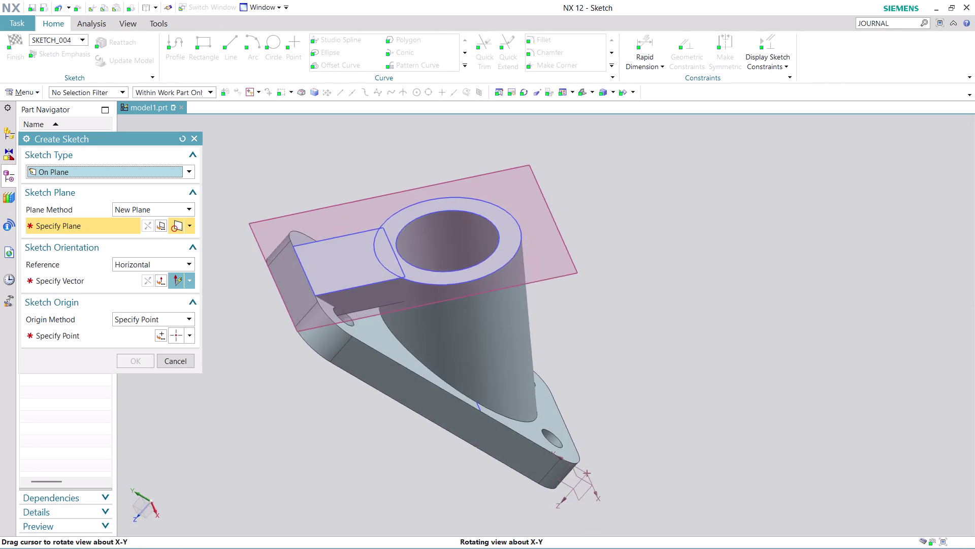
Orbit to inspect the new block beside the boss, then cancel the repeated Extrude.
middle_drag(344, 384, 377, 448)
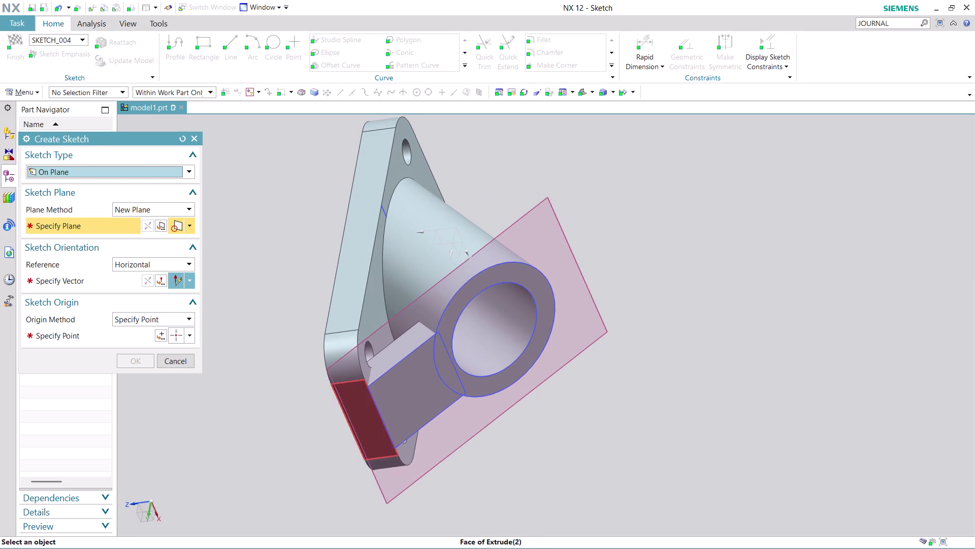
click(180, 364)
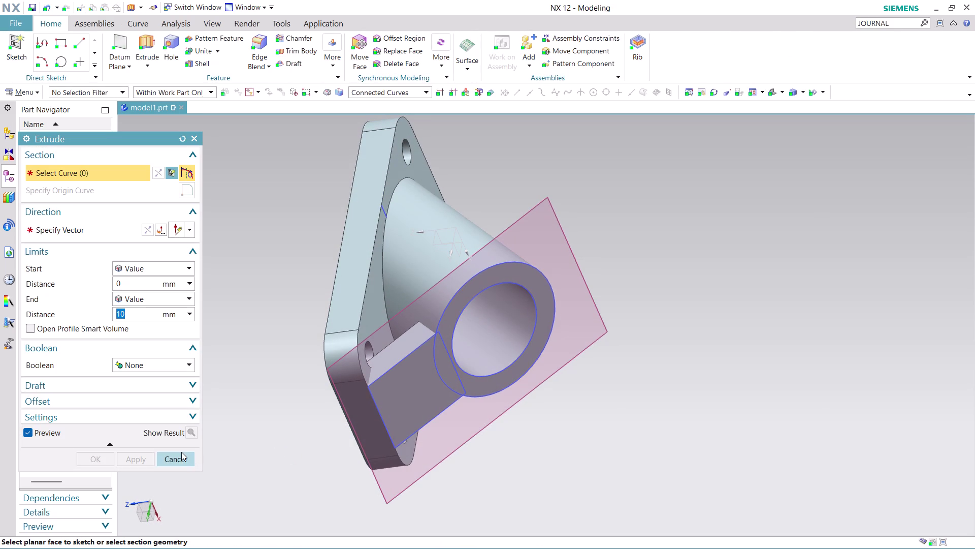
click(177, 456)
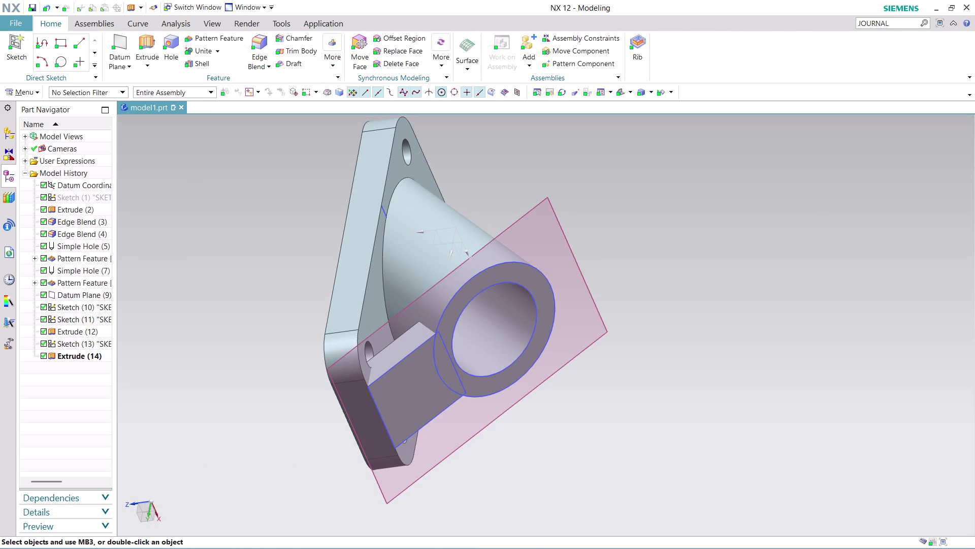
Hide Datum Plane (9), Sketch (13) and Sketch (11) in the Part Navigator.
right_click(587, 289)
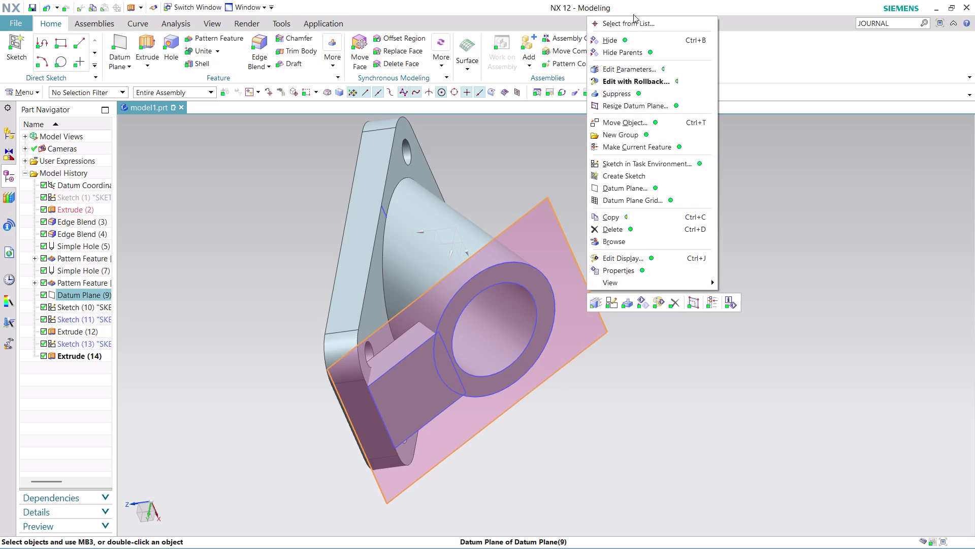
click(645, 43)
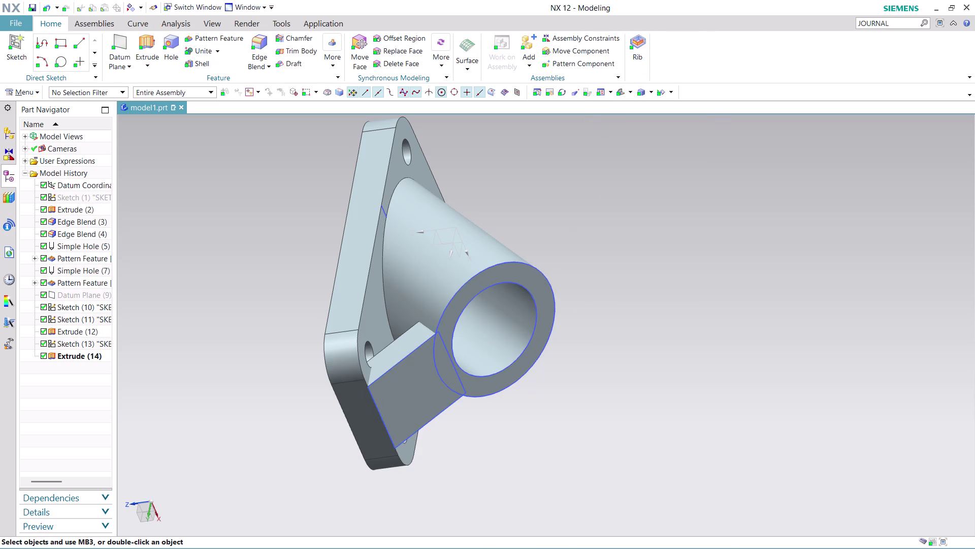
right_click(420, 431)
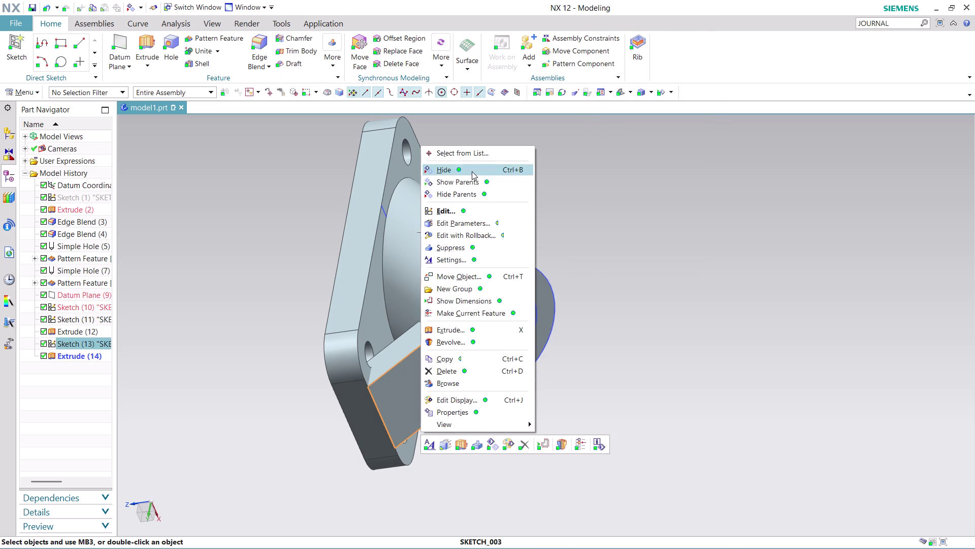
click(472, 171)
right_click(454, 300)
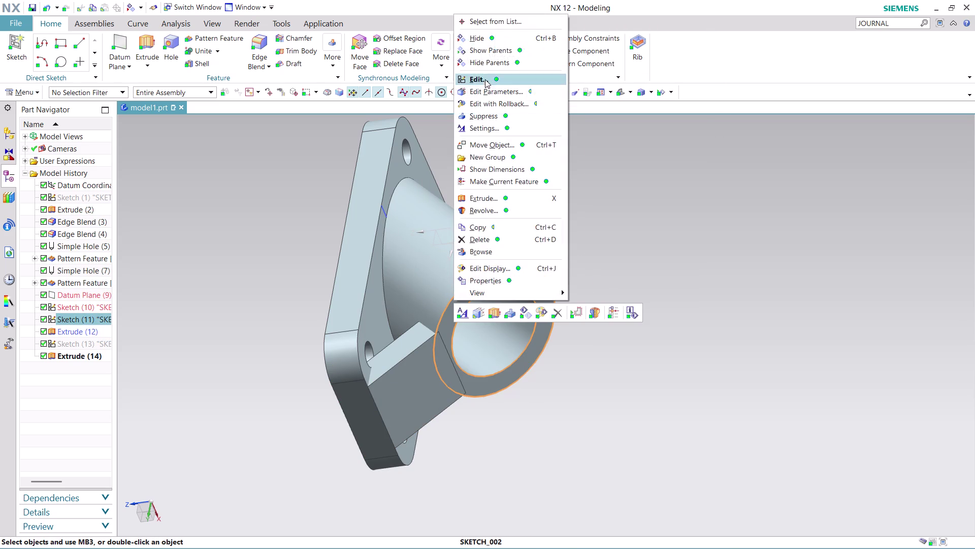
click(495, 38)
Orbit around the bracket to view the flange, boss and web from above.
middle_drag(510, 474, 551, 473)
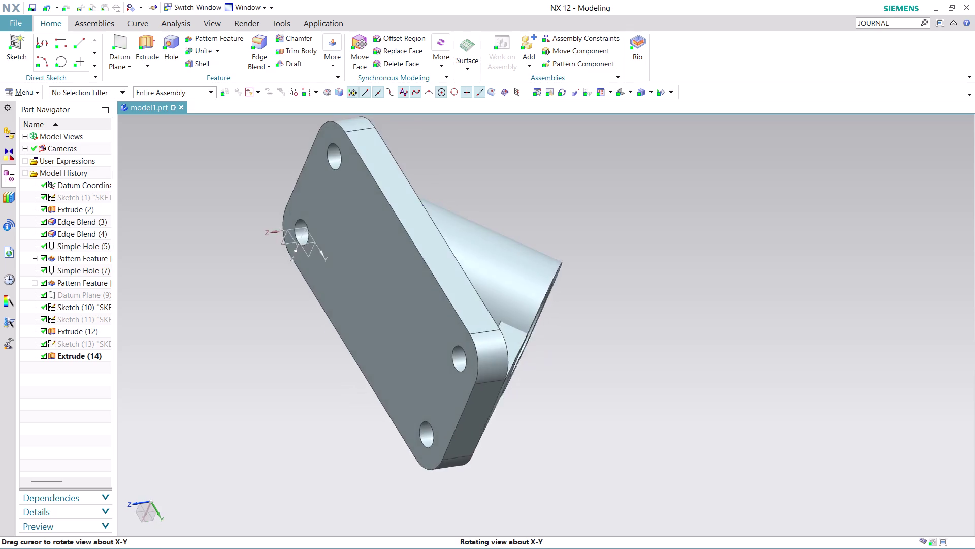
middle_drag(550, 474, 517, 504)
middle_drag(518, 504, 499, 489)
middle_drag(486, 481, 394, 448)
scroll(up, 3)
middle_drag(419, 443, 449, 501)
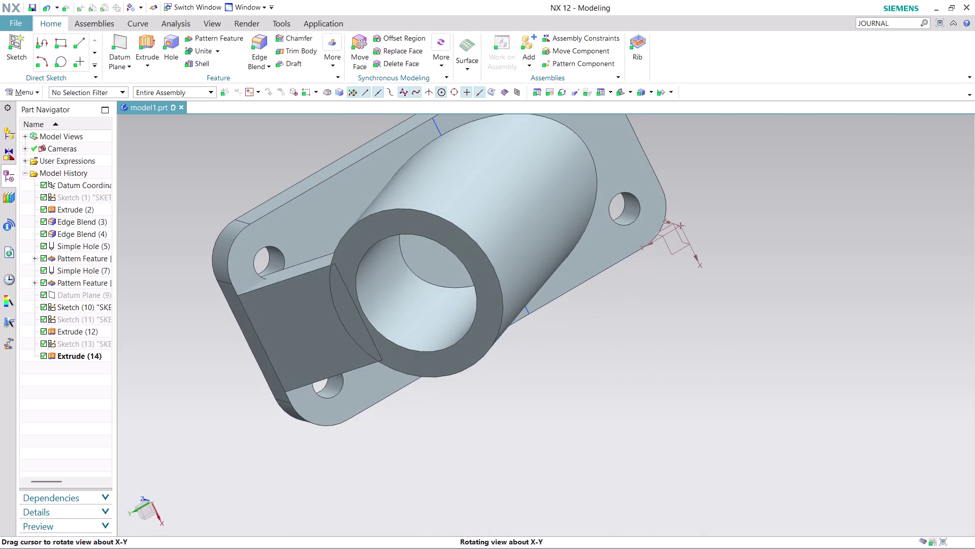
middle_drag(449, 501, 445, 482)
middle_click(444, 482)
middle_click(444, 482)
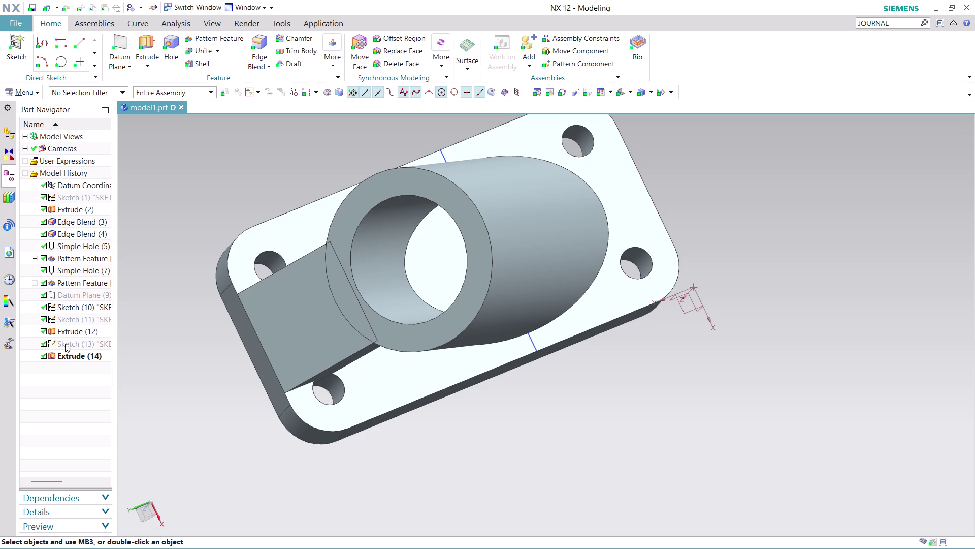
right_click(65, 356)
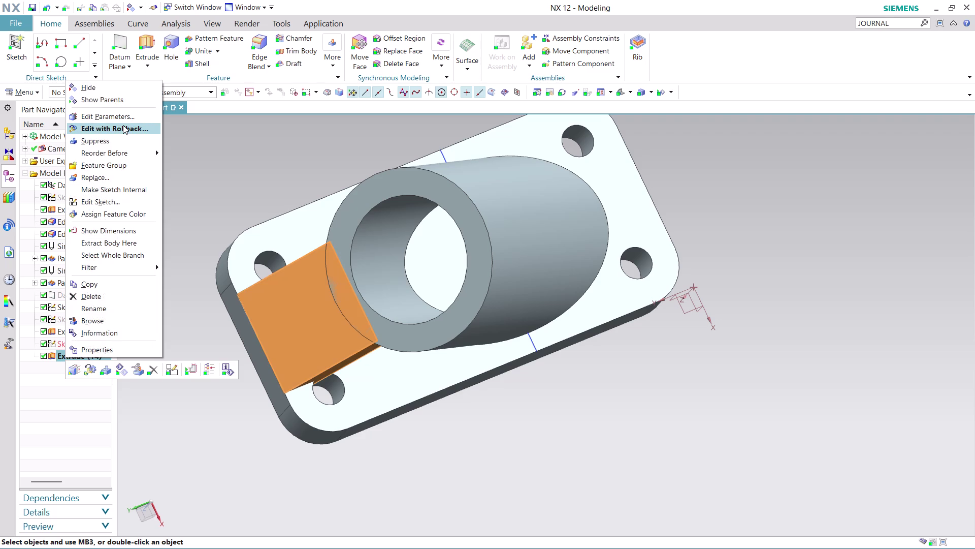
Roll back Extrude (14) without changes and open Sketch (13) for editing.
click(123, 125)
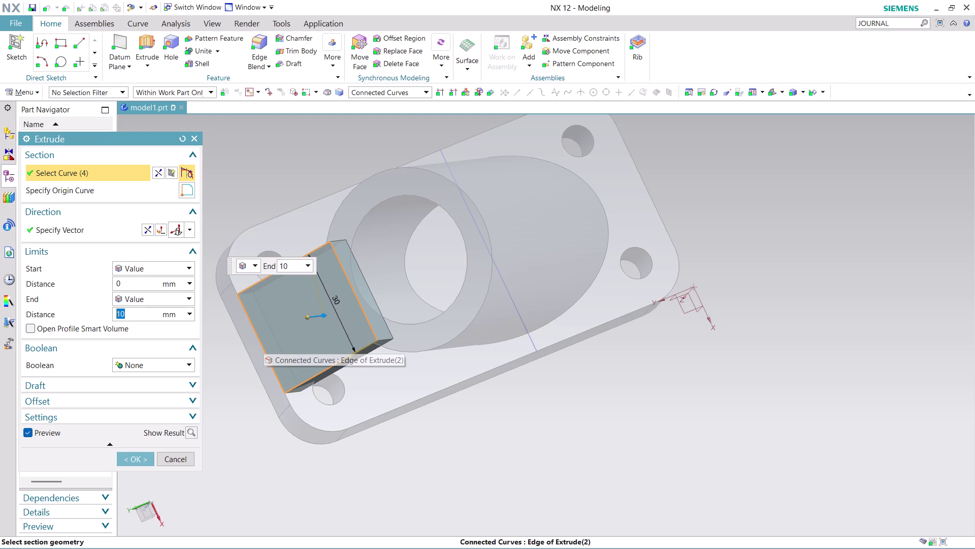
click(182, 457)
right_click(81, 349)
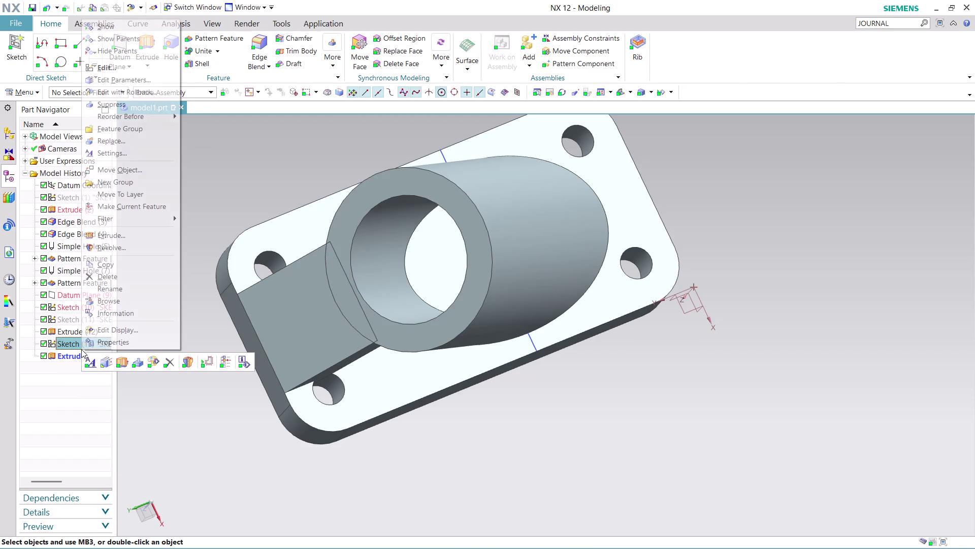
click(170, 423)
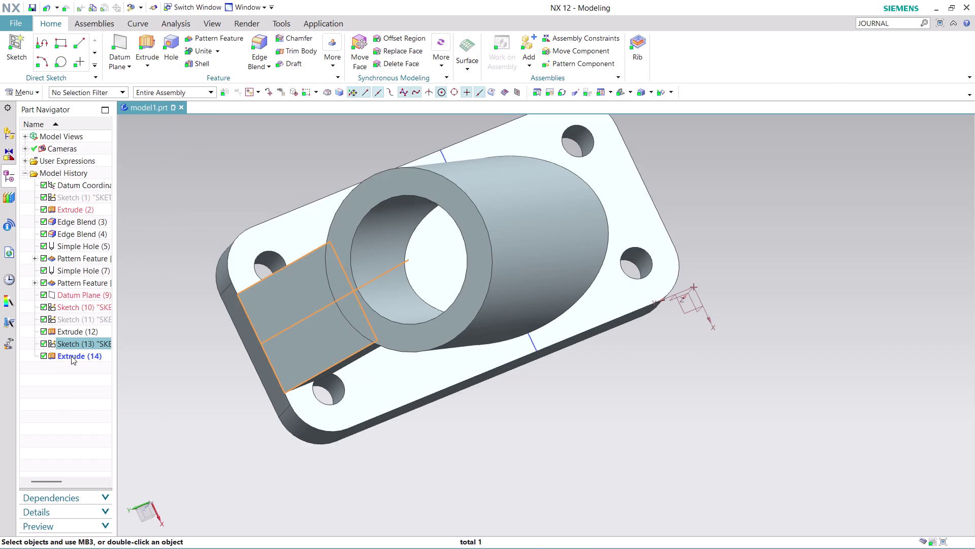
click(138, 380)
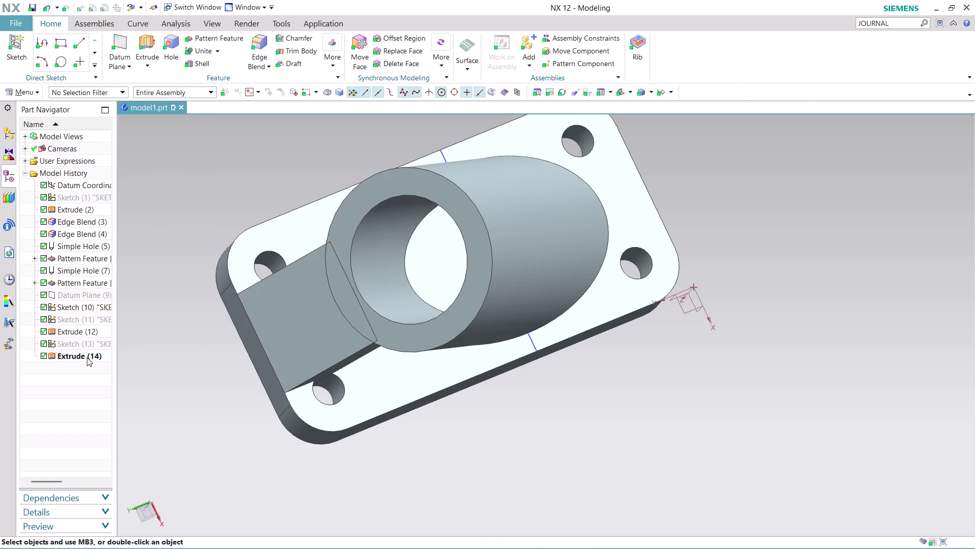
click(84, 346)
right_click(85, 346)
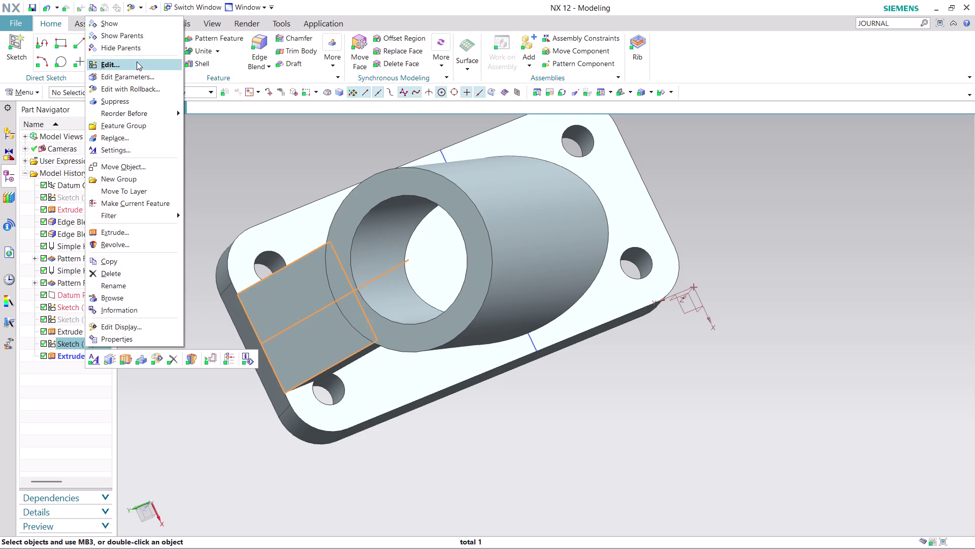
click(137, 60)
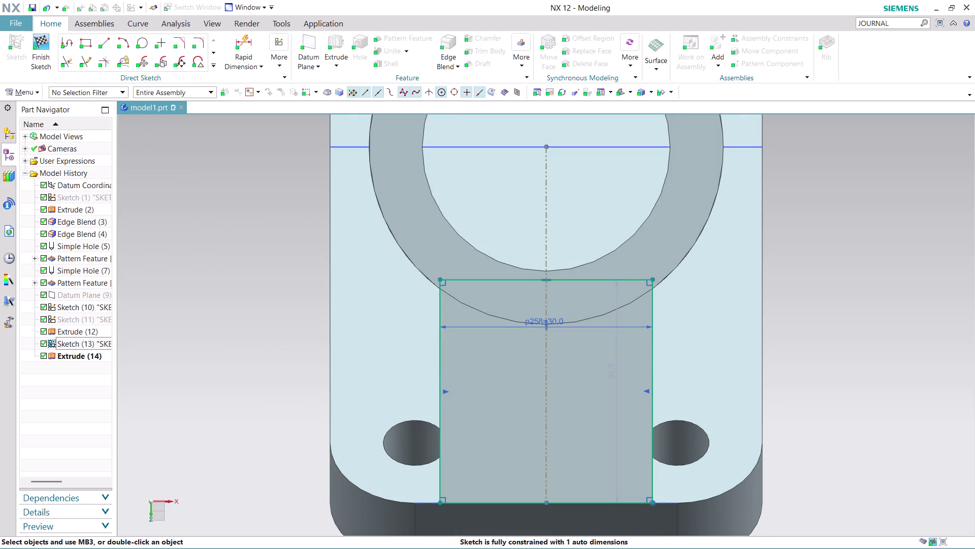
Change the web width dimension to 28 mm and orbit to inspect the narrower web.
middle_click(810, 387)
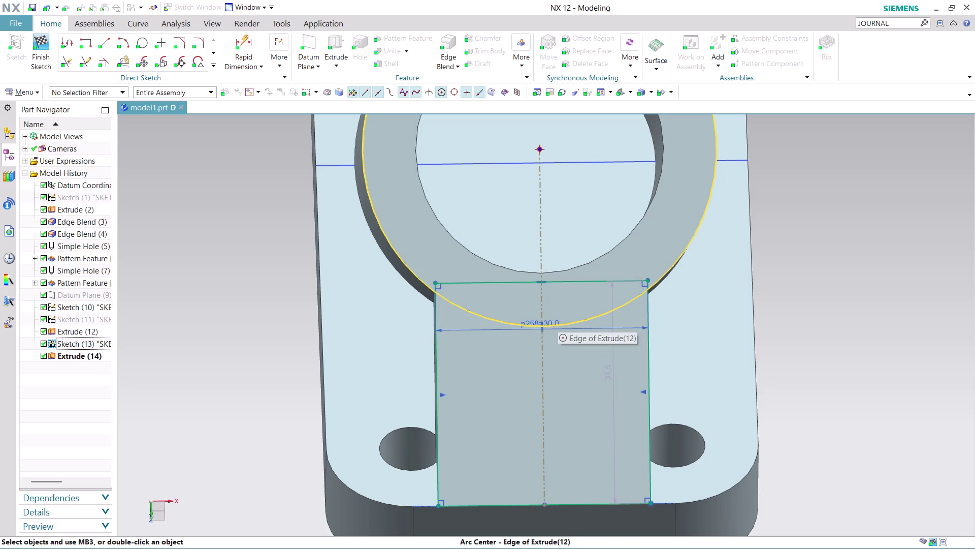
double_click(471, 331)
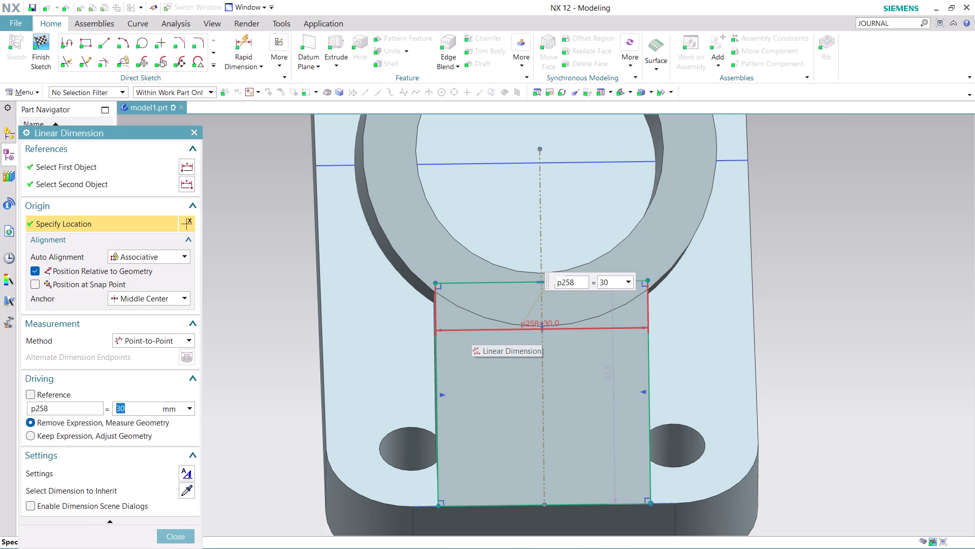
text(28)
key(Return)
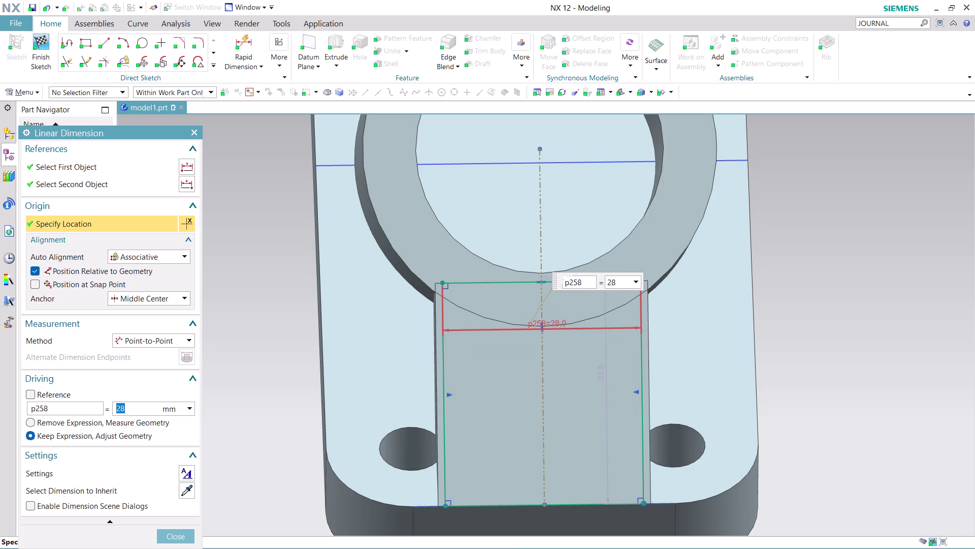
middle_drag(861, 445, 812, 473)
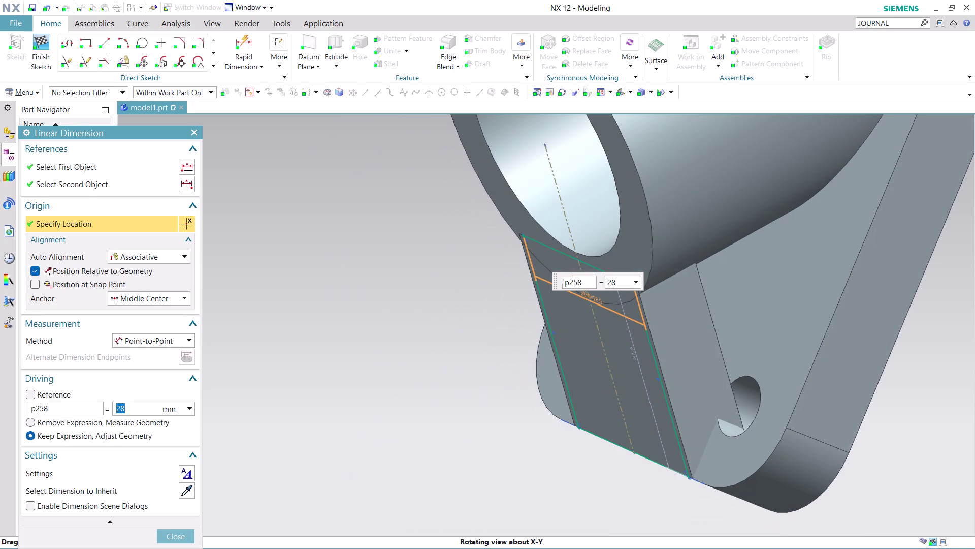
middle_drag(813, 473, 826, 467)
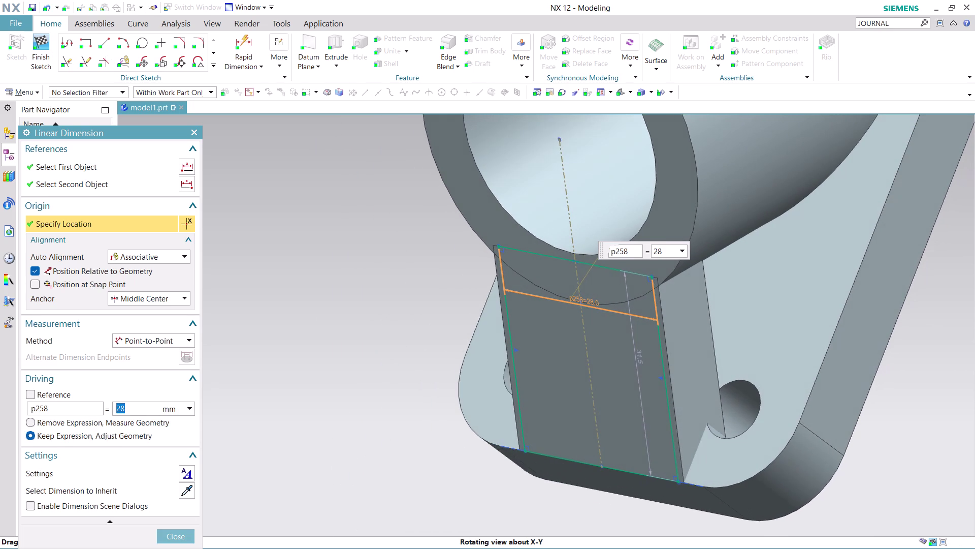
middle_drag(826, 467, 872, 453)
middle_click(872, 453)
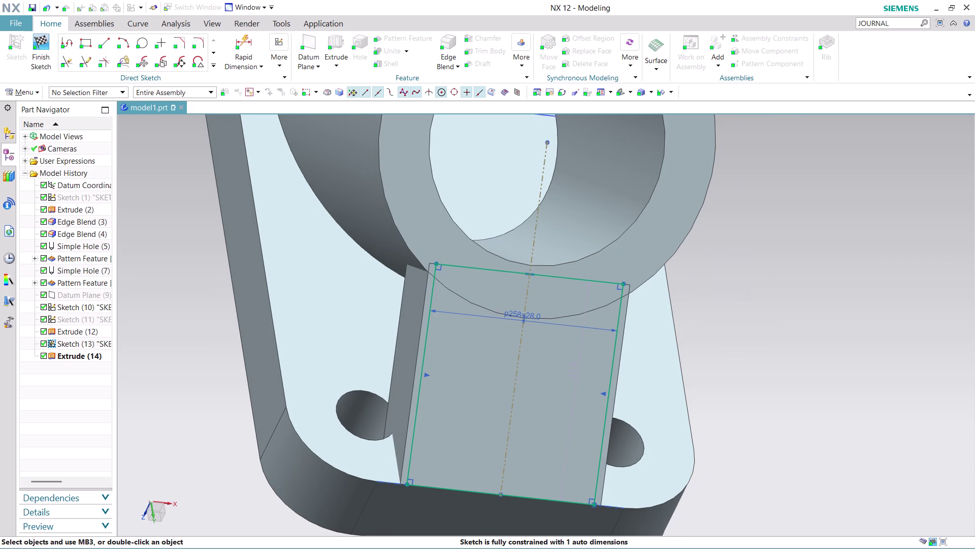
Restore the web width to 30 mm and finish the sketch.
double_click(508, 319)
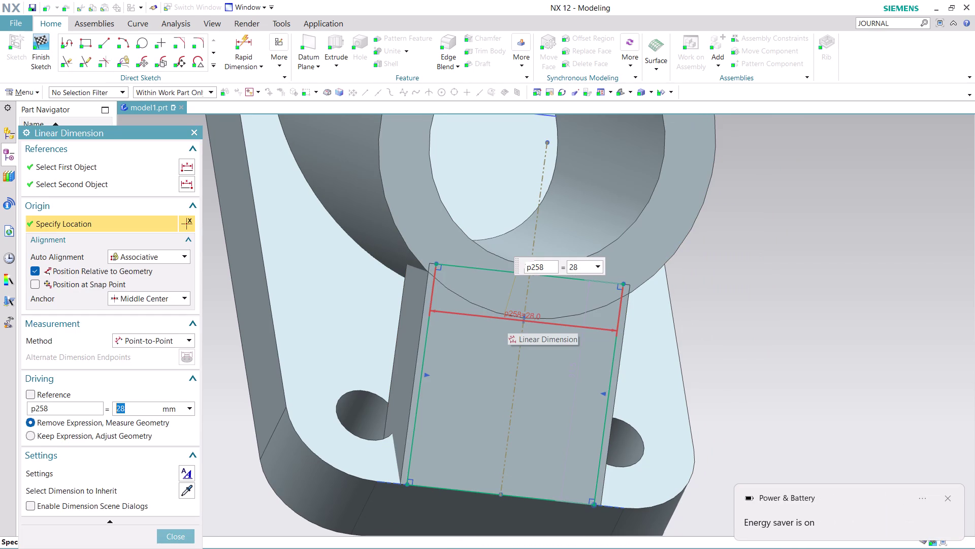
text(30)
key(Return)
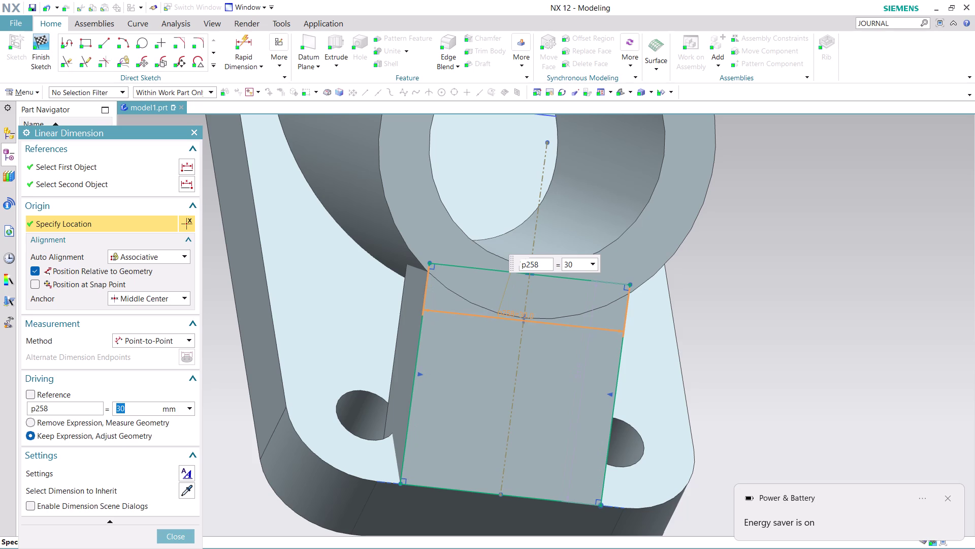
click(176, 535)
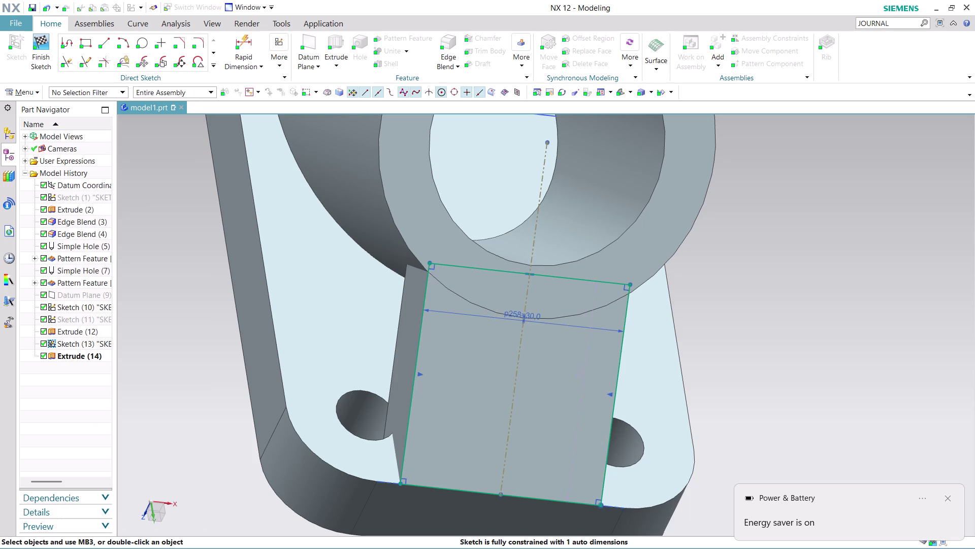
click(67, 351)
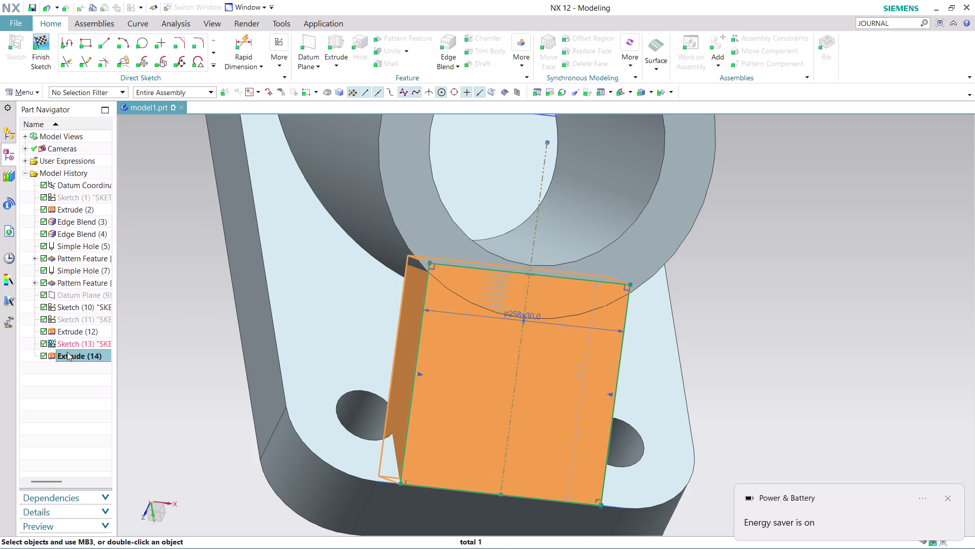
right_click(67, 352)
click(209, 309)
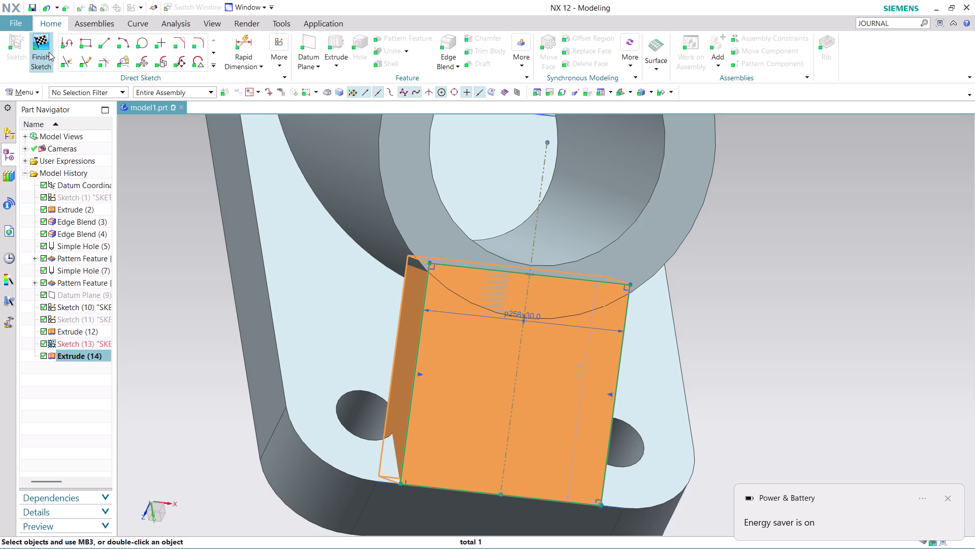
click(42, 46)
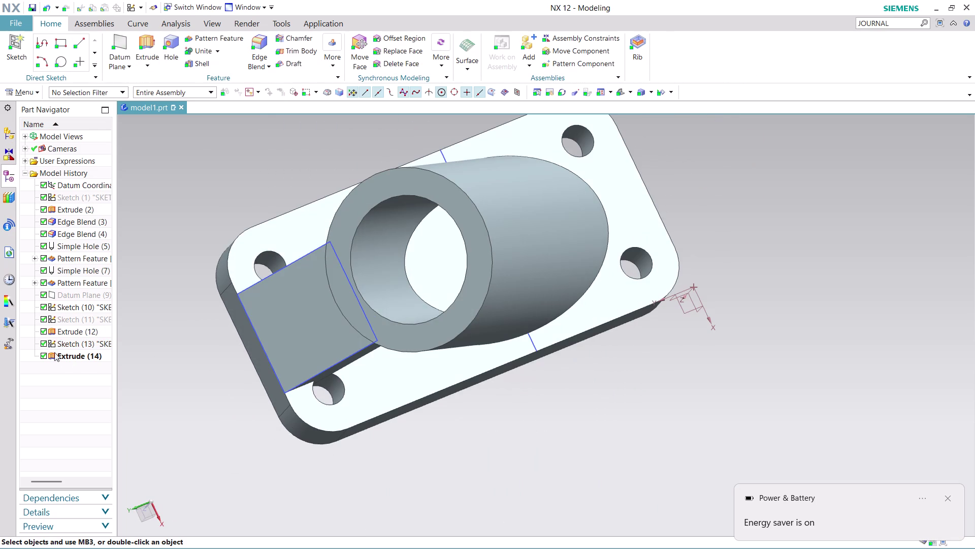
Edit Extrude (14) so its Boolean is Unite with the flanged base body.
click(74, 361)
right_click(74, 359)
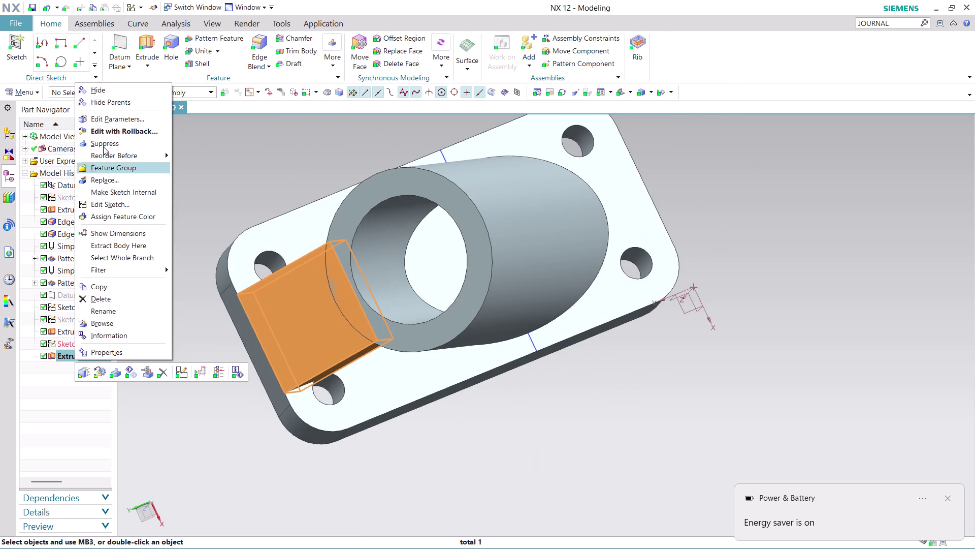
click(147, 130)
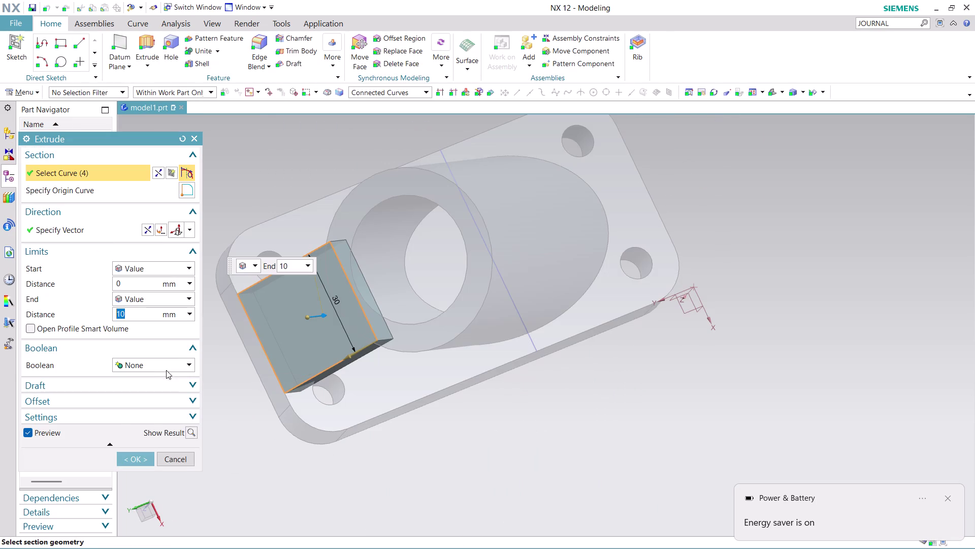
click(175, 361)
click(156, 388)
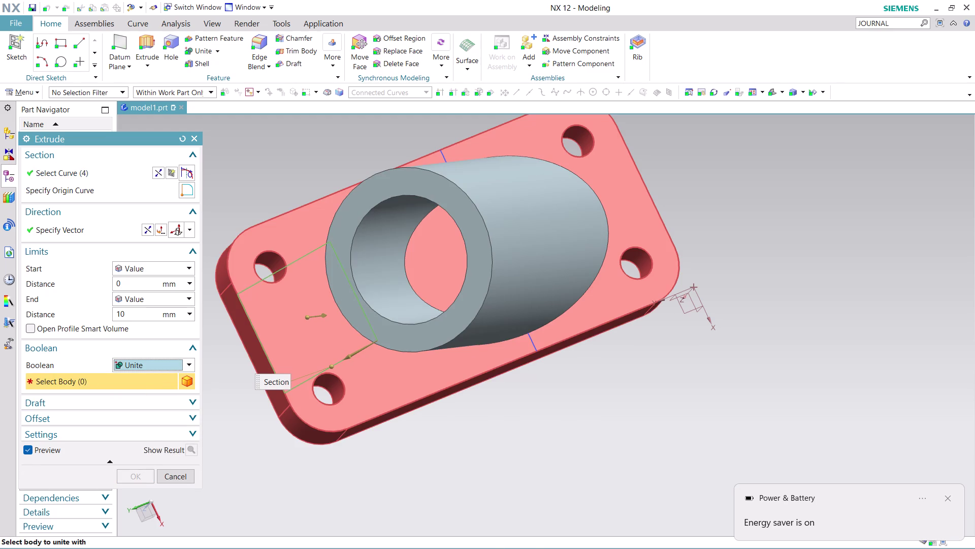
click(390, 375)
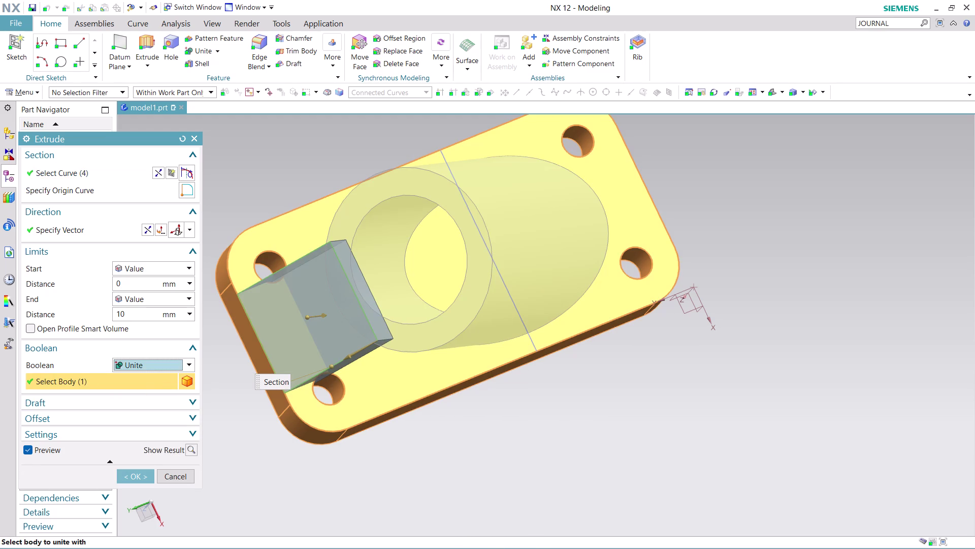
middle_drag(416, 451, 400, 420)
middle_click(401, 419)
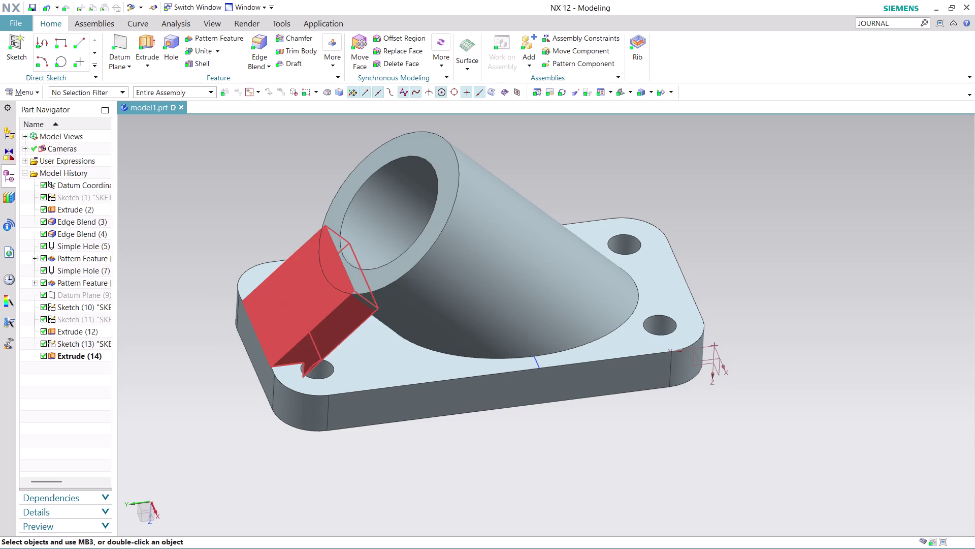
right_click(71, 358)
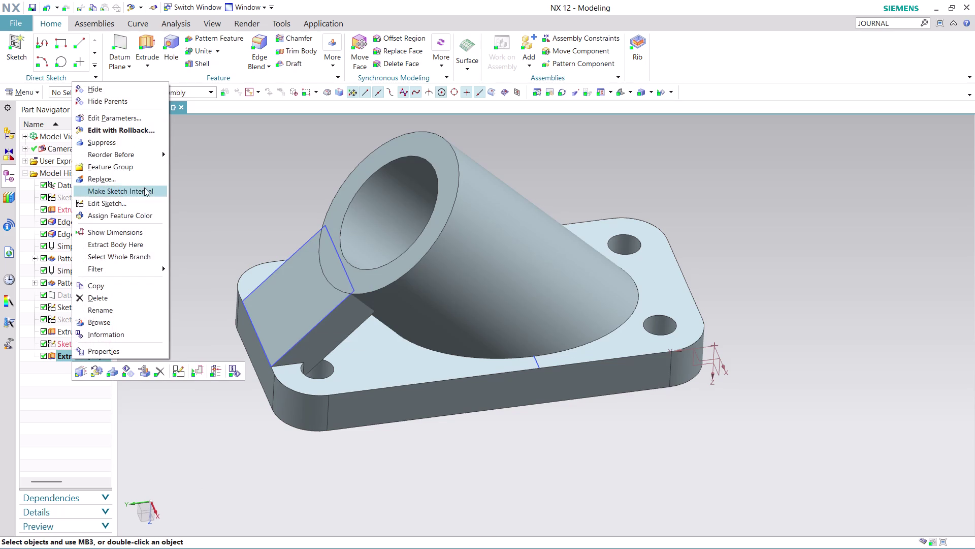
Re-edit Extrude (14) to unite with the angled boss body instead.
click(139, 126)
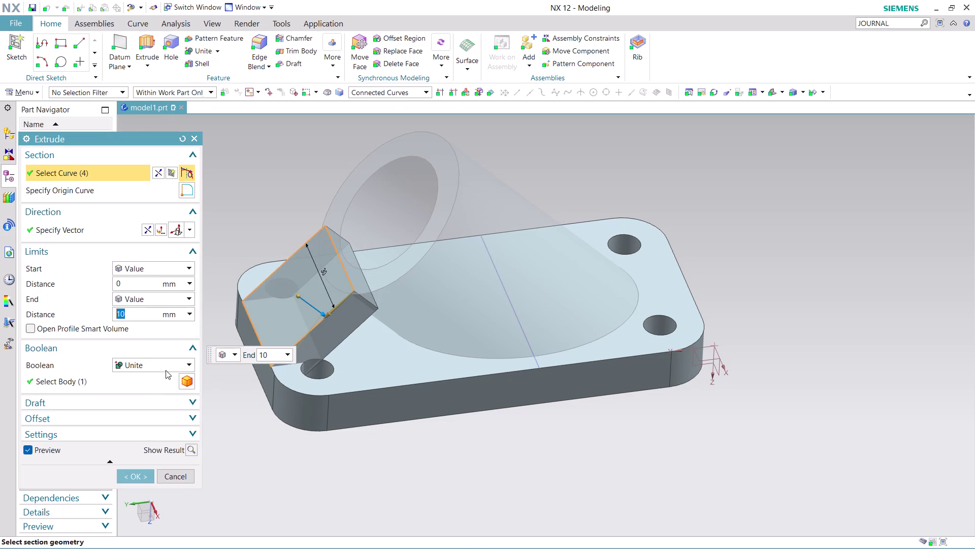
click(109, 379)
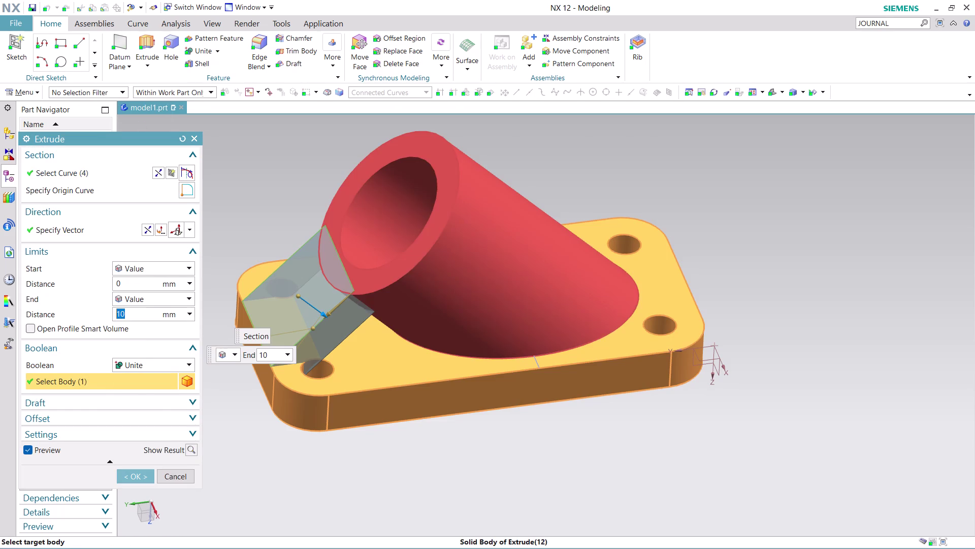
click(440, 304)
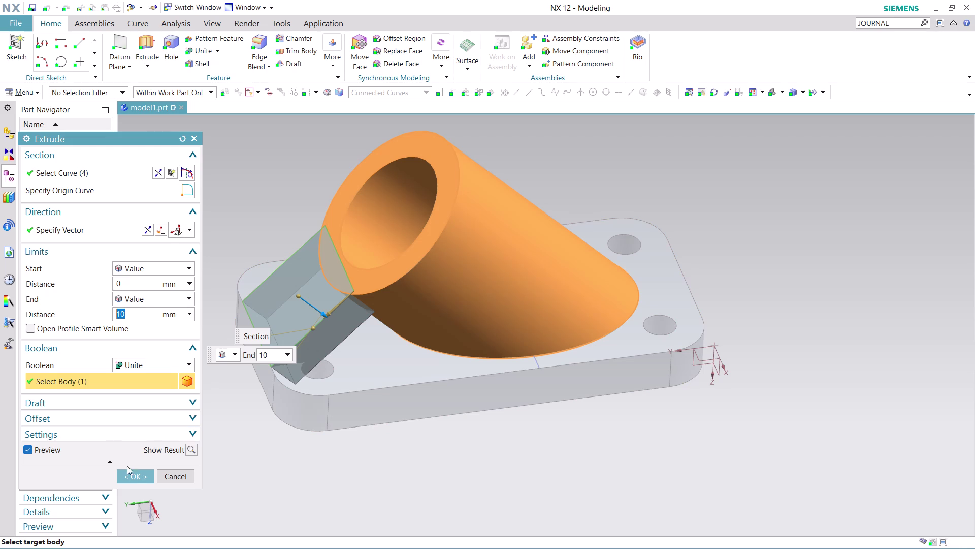
click(135, 478)
middle_drag(290, 475, 312, 473)
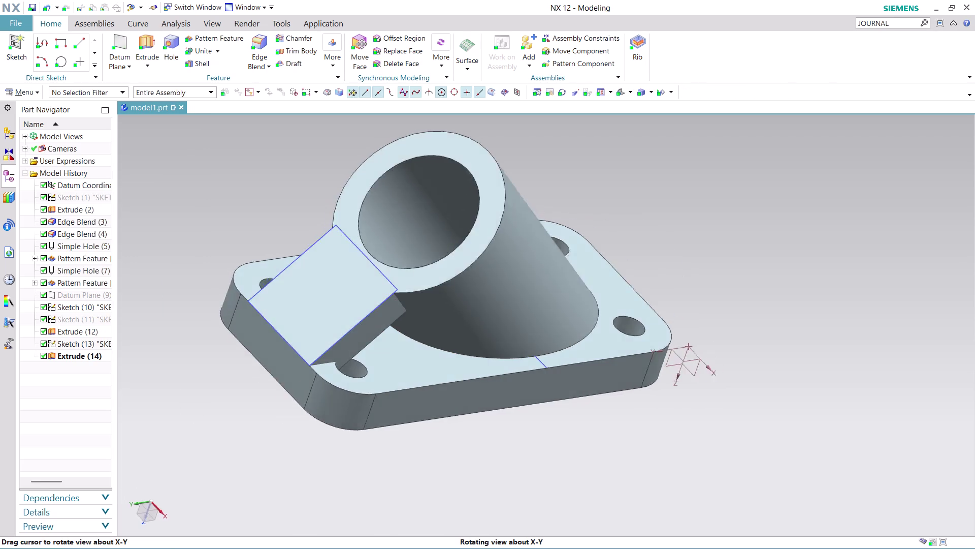
middle_drag(313, 472, 361, 524)
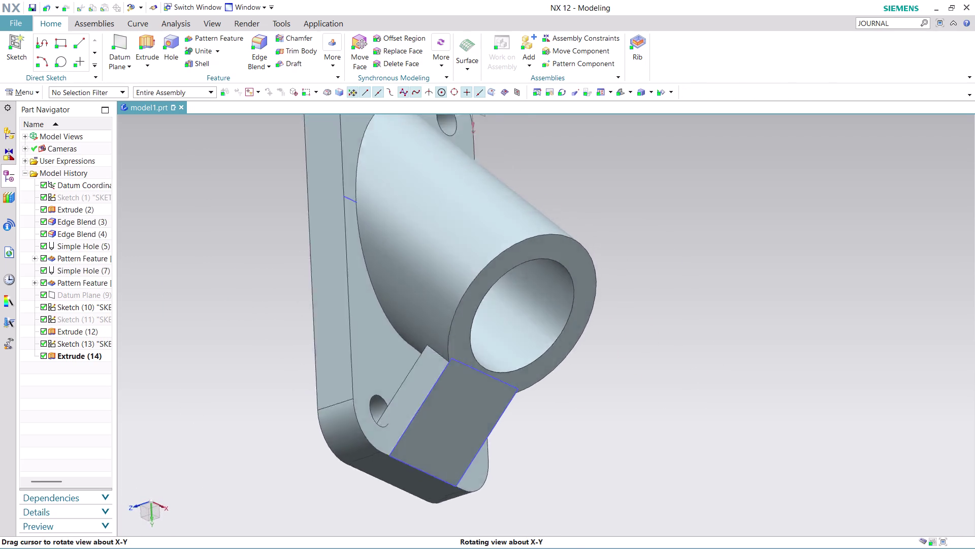
middle_drag(361, 524, 257, 464)
middle_click(258, 464)
scroll(down, 3)
scroll(down, 3)
scroll(up, 3)
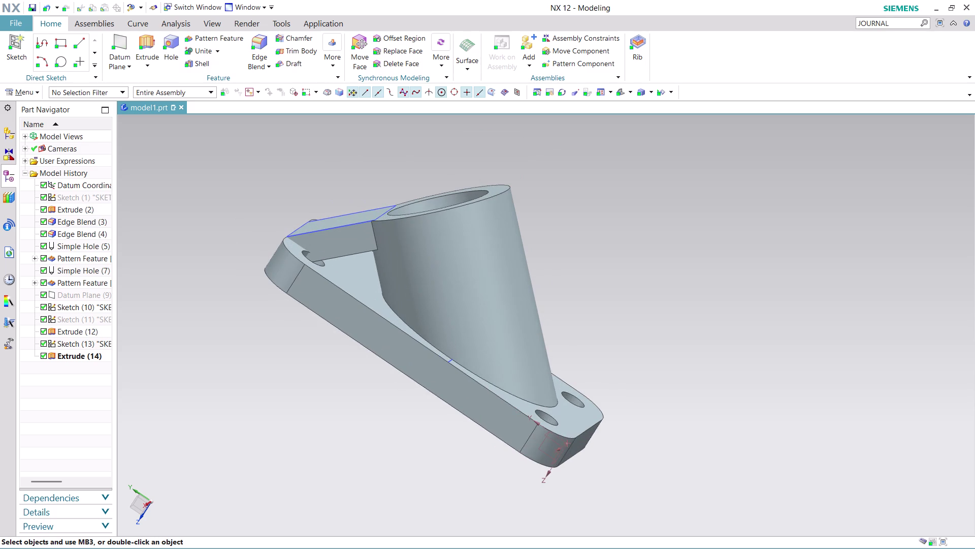
scroll(up, 3)
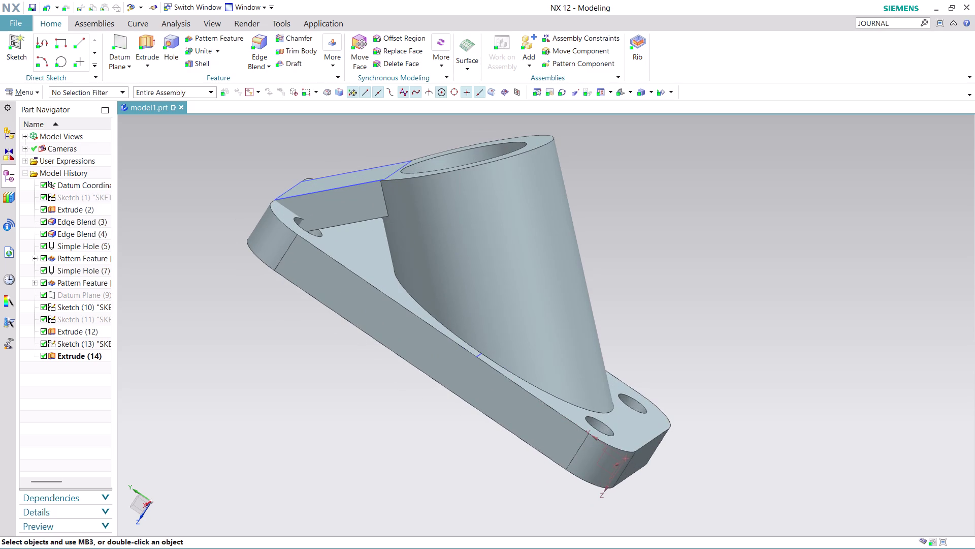
scroll(up, 3)
scroll(down, 3)
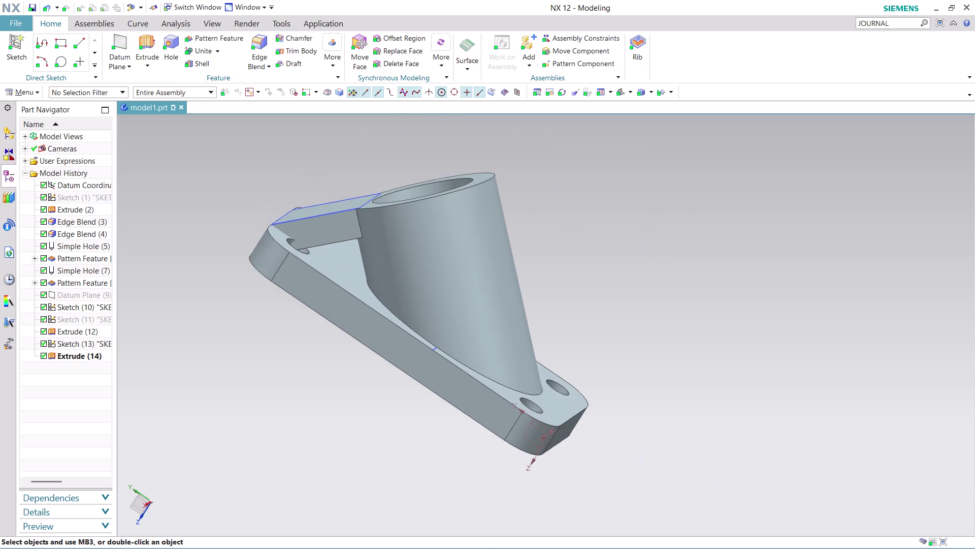
middle_drag(276, 347, 337, 440)
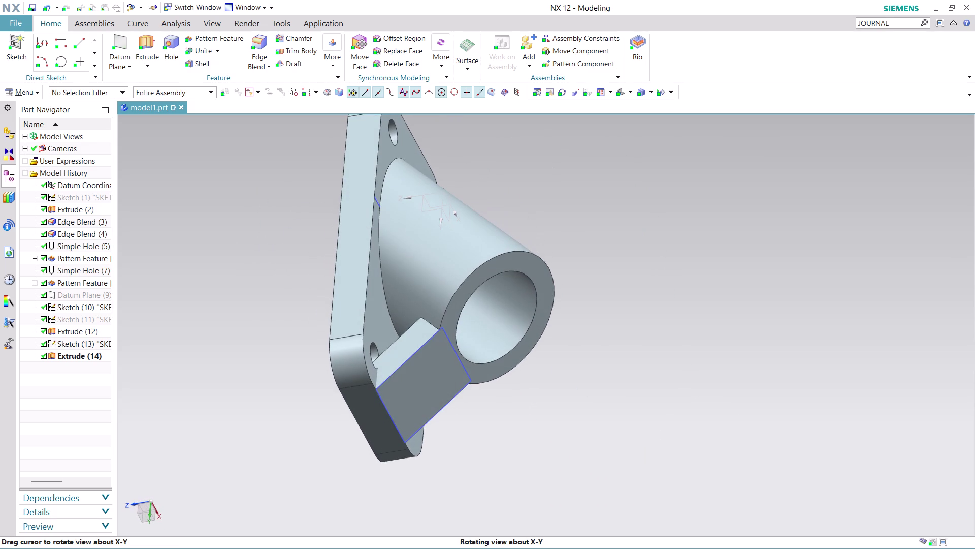
middle_drag(337, 440, 352, 504)
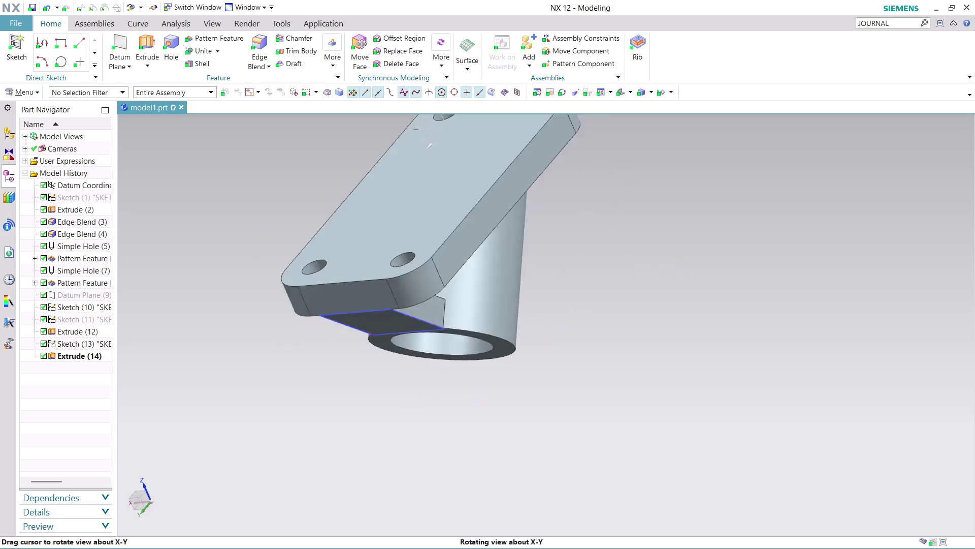
middle_drag(352, 503, 466, 352)
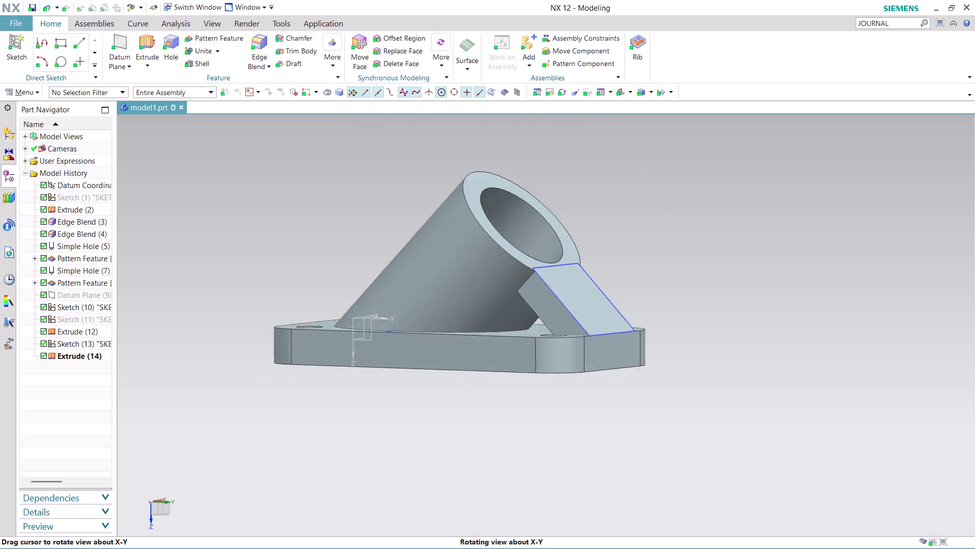
middle_drag(466, 352, 408, 373)
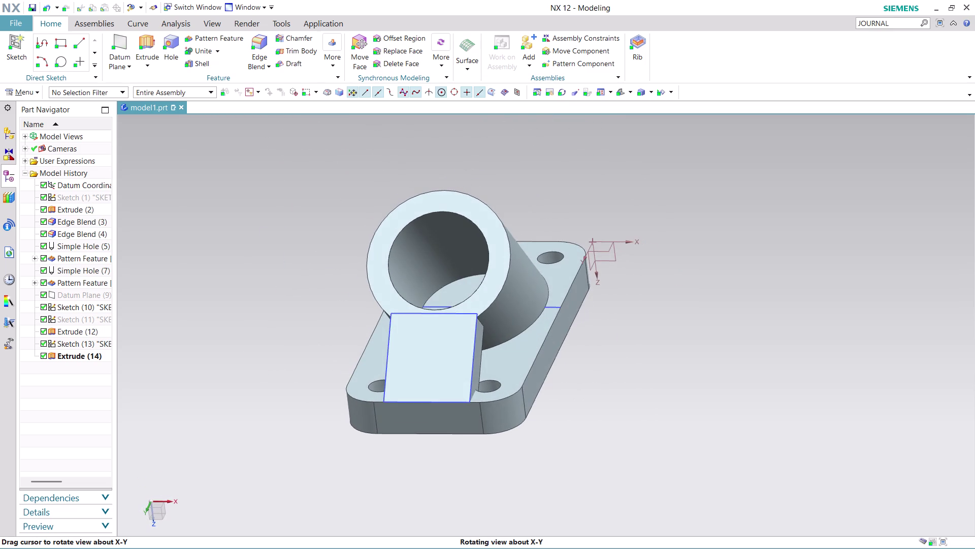
middle_drag(408, 372, 413, 372)
middle_drag(413, 372, 423, 372)
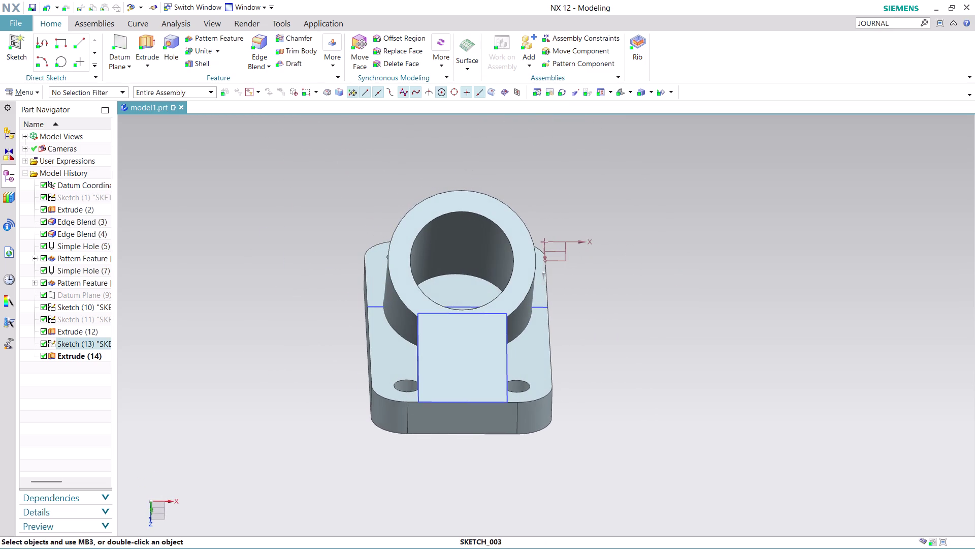
scroll(up, 3)
scroll(up, 3)
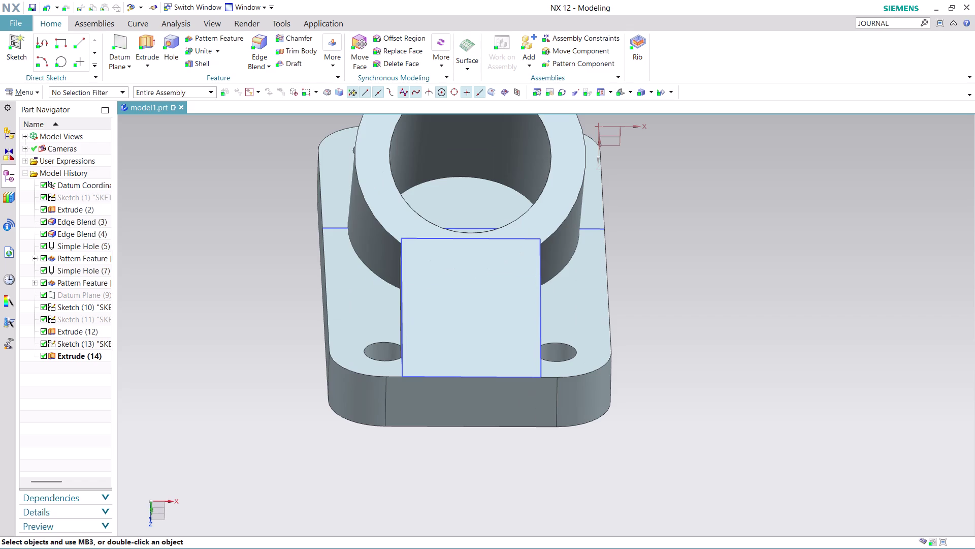
middle_drag(392, 443, 414, 451)
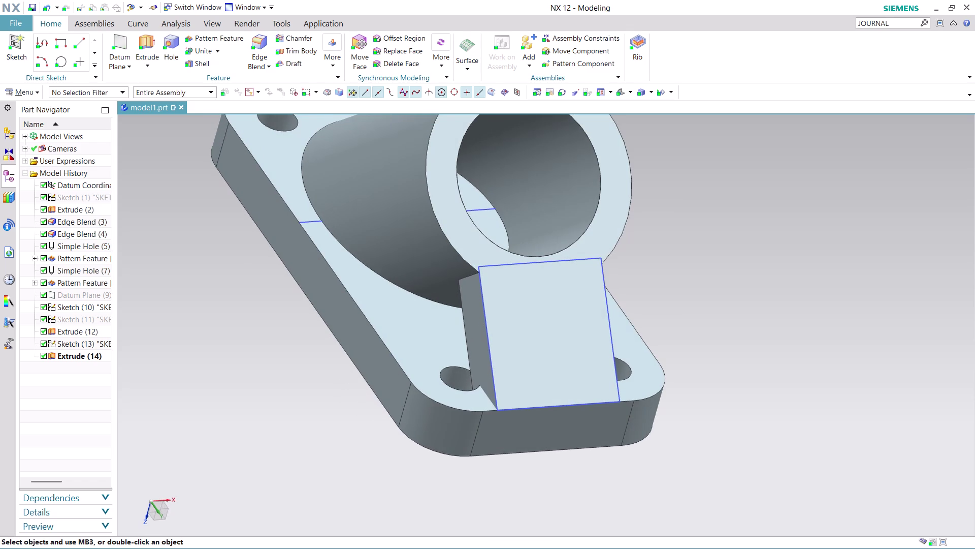
Edit Extrude (12) with rollback, setting Boolean to Unite with the base body.
click(82, 334)
right_click(82, 335)
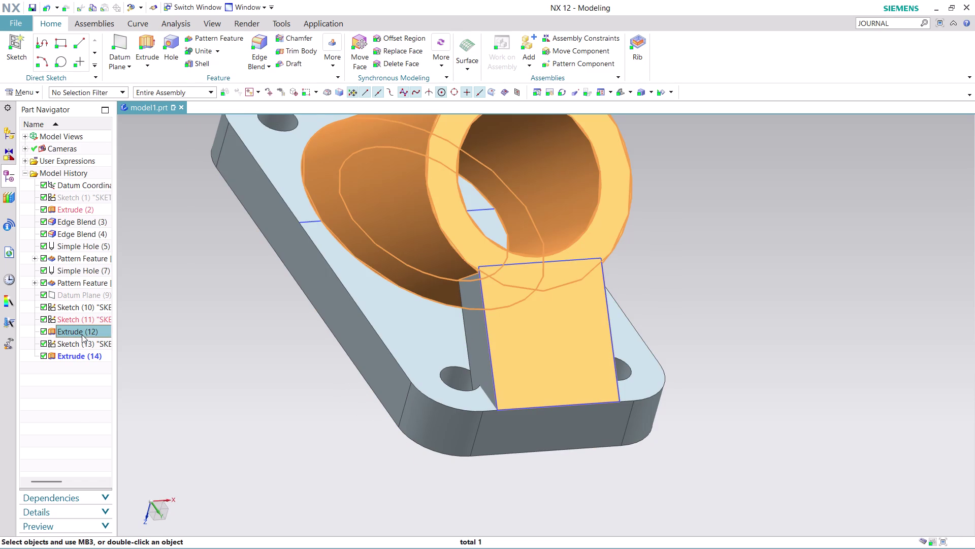
click(129, 78)
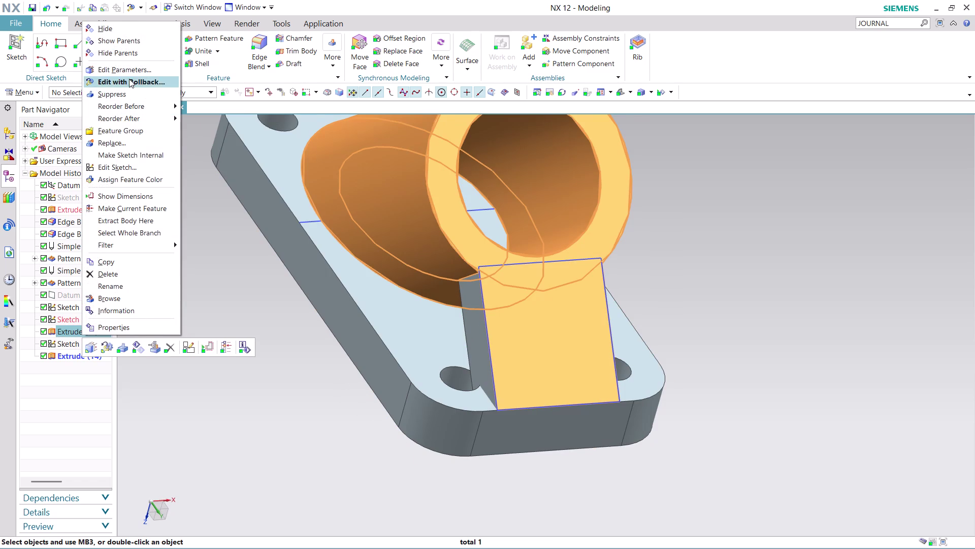
click(161, 351)
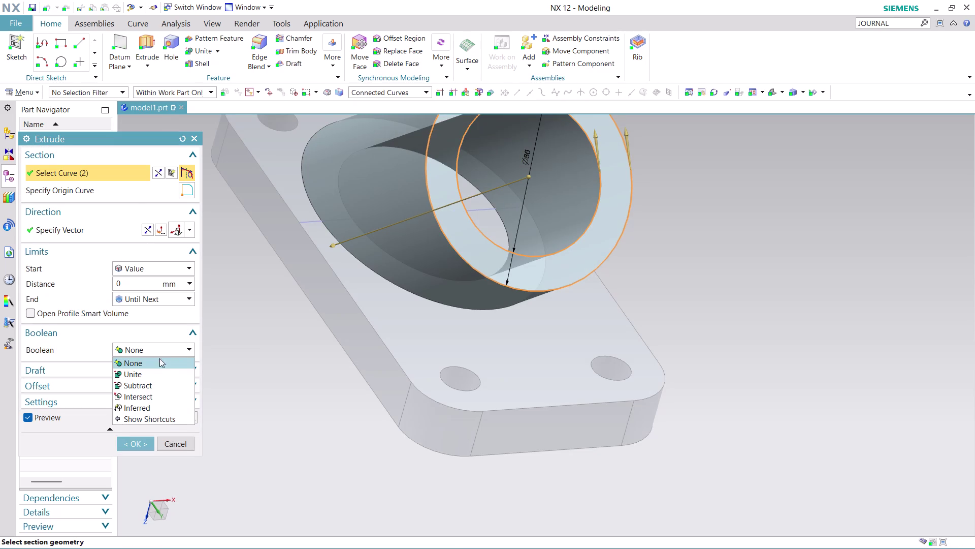
click(159, 372)
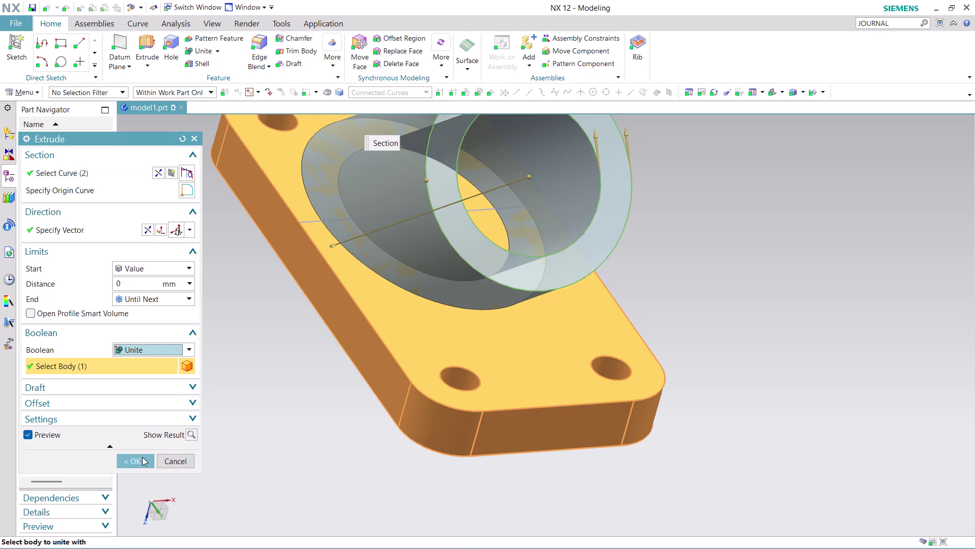
click(142, 456)
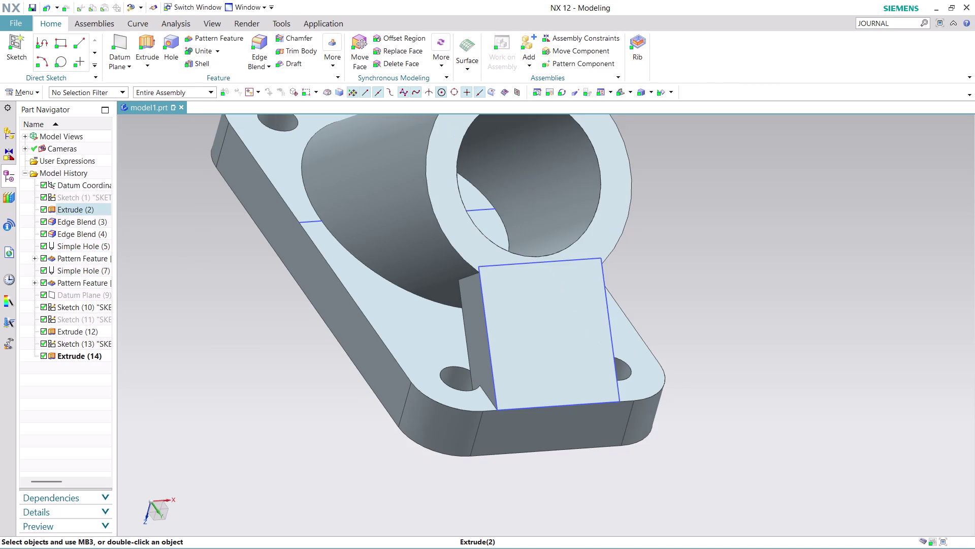
Hide the web sketch and orbit to check the block spans flange to boss ring.
right_click(490, 265)
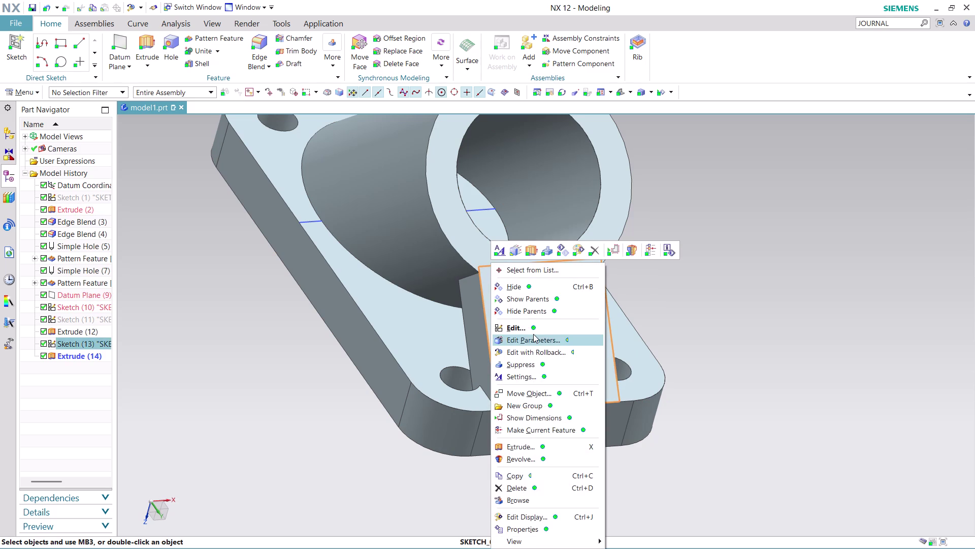
click(531, 291)
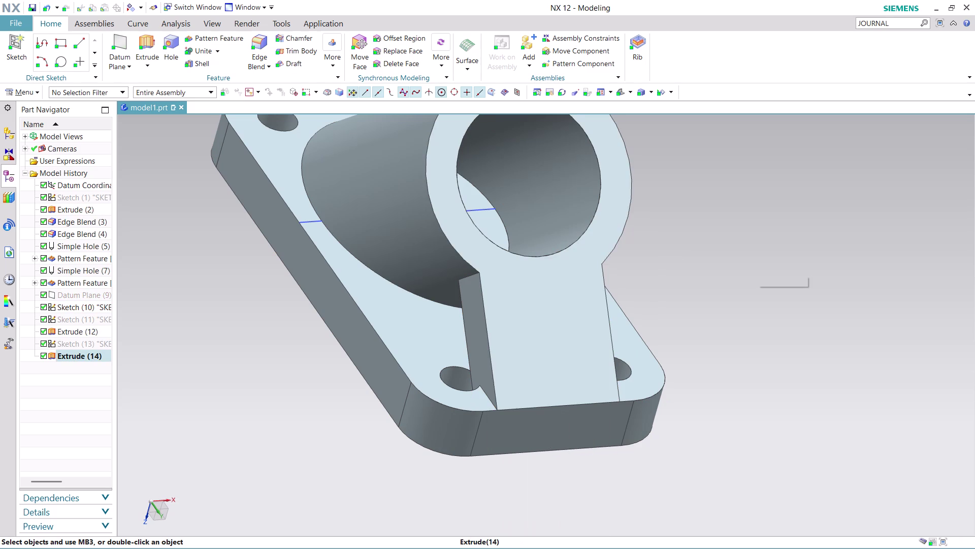
middle_drag(750, 319, 731, 314)
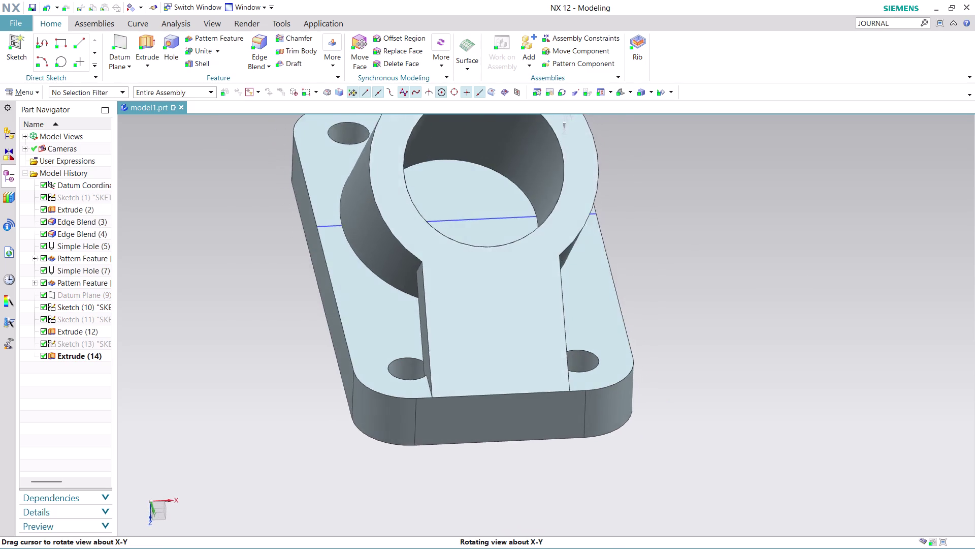
middle_drag(731, 315, 750, 301)
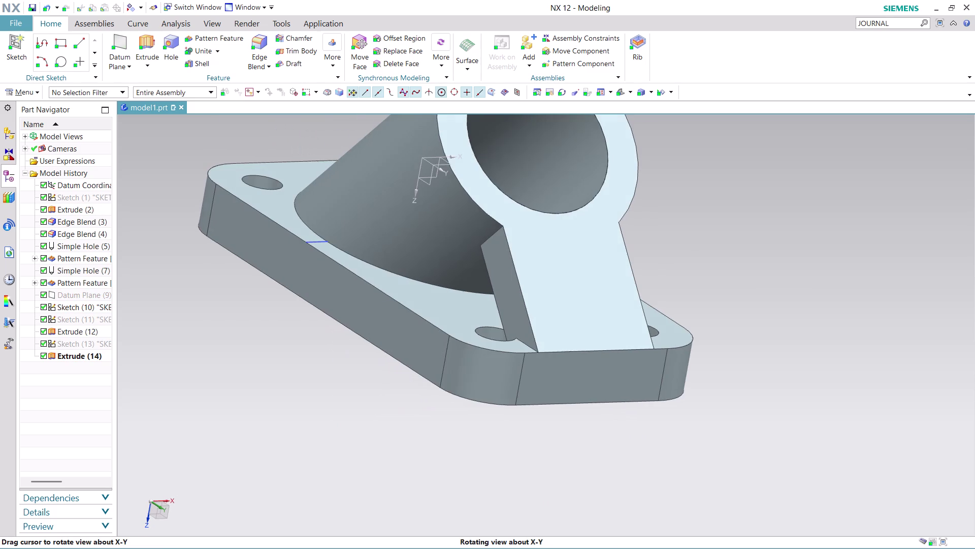
middle_drag(750, 301, 752, 303)
scroll(up, 3)
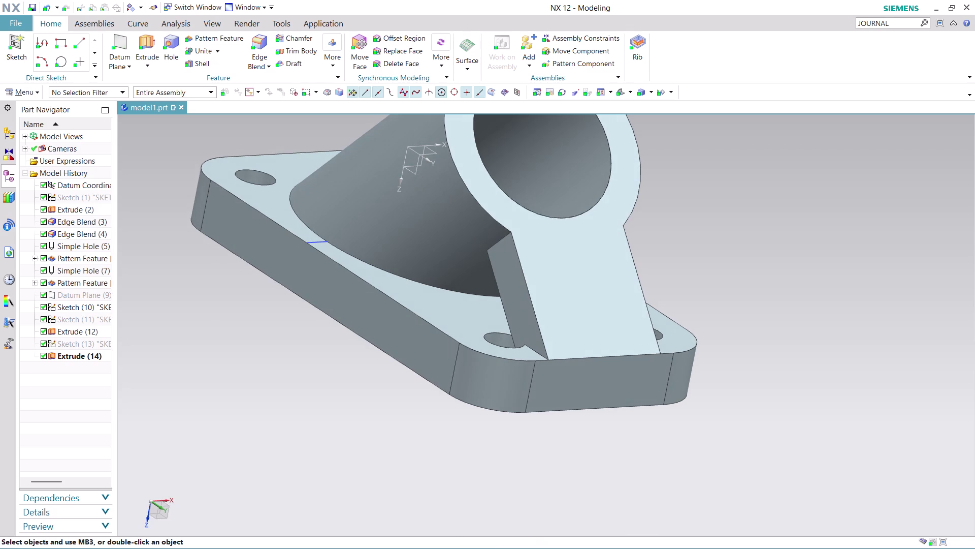
click(73, 343)
Edit Sketch (13) to show its 30.0 width, then start Measure Distance.
right_click(72, 342)
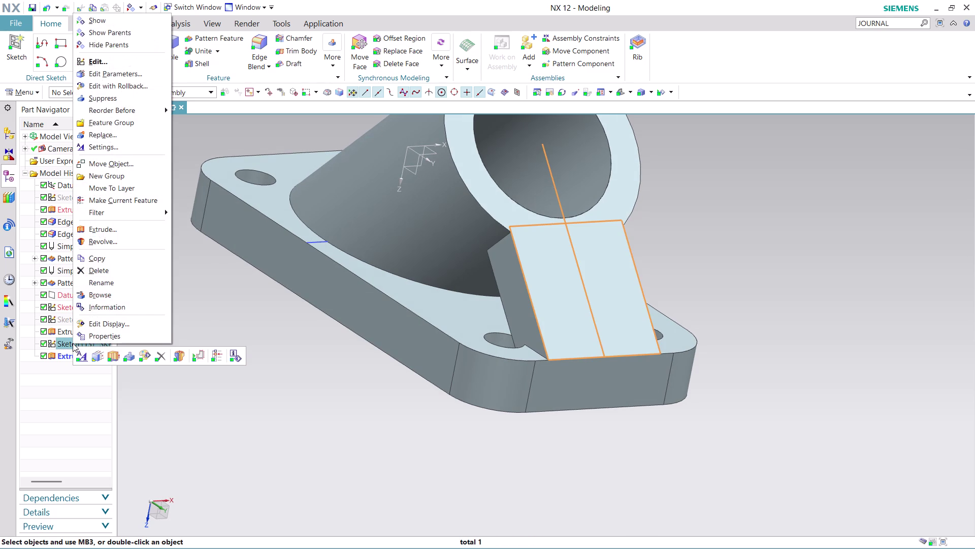
click(112, 60)
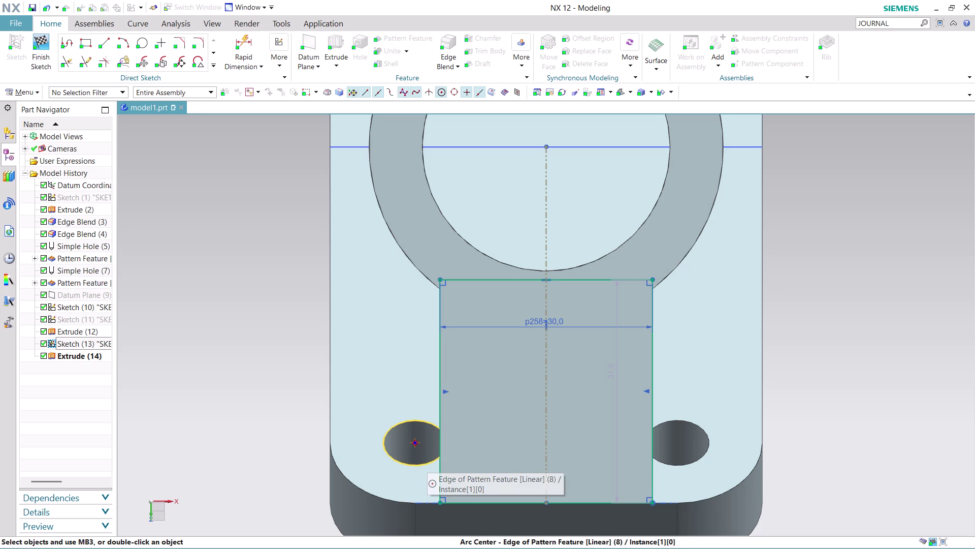
click(192, 18)
click(105, 35)
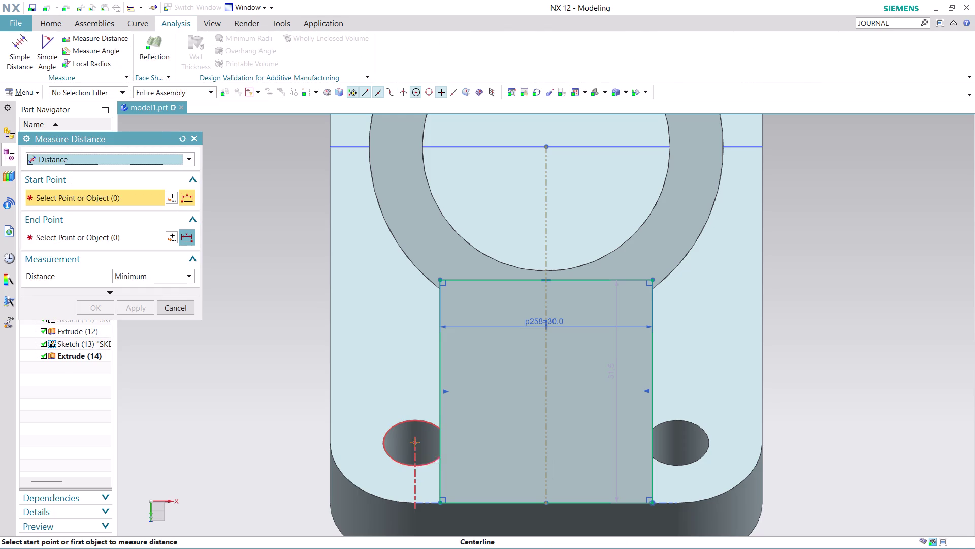
Measure 37 mm between the left and right bolt-hole centrelines, then exit.
click(415, 459)
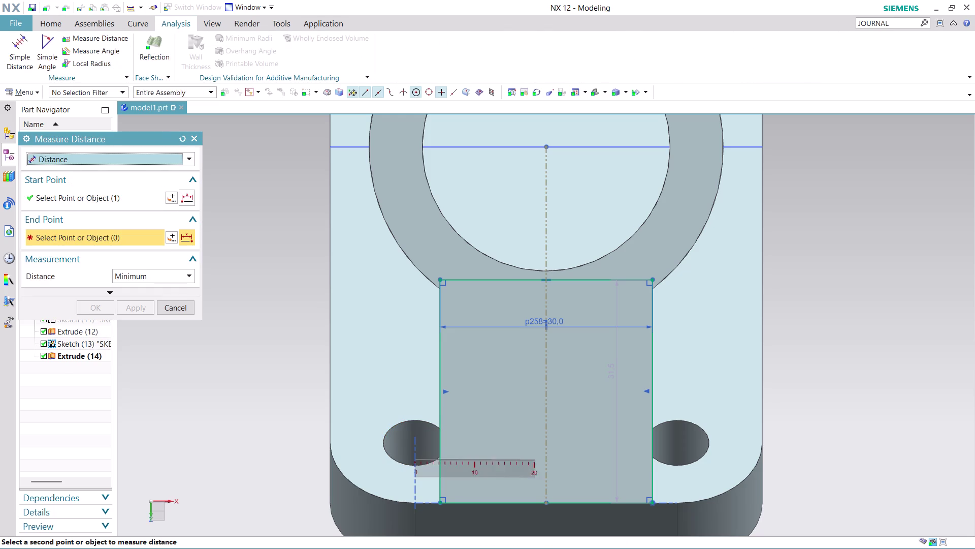
click(679, 470)
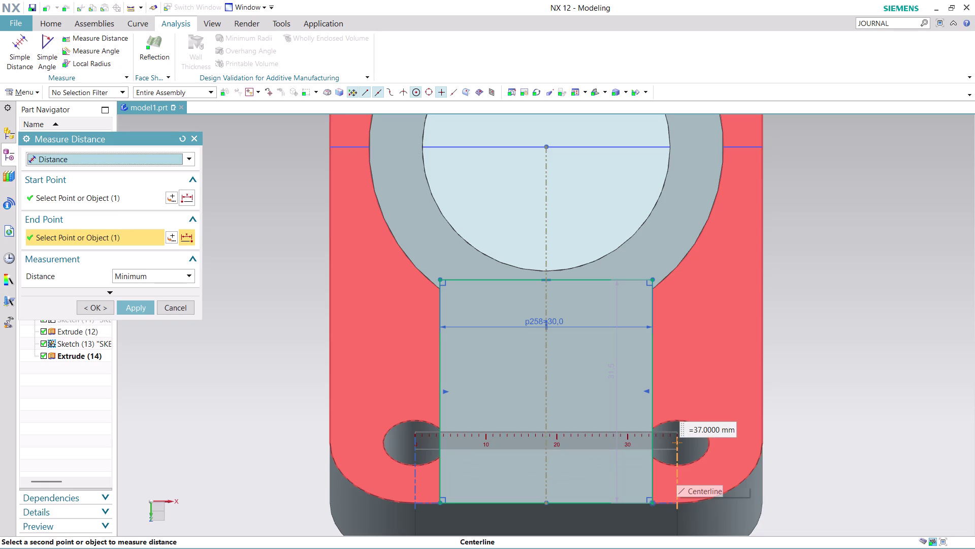
scroll(down, 3)
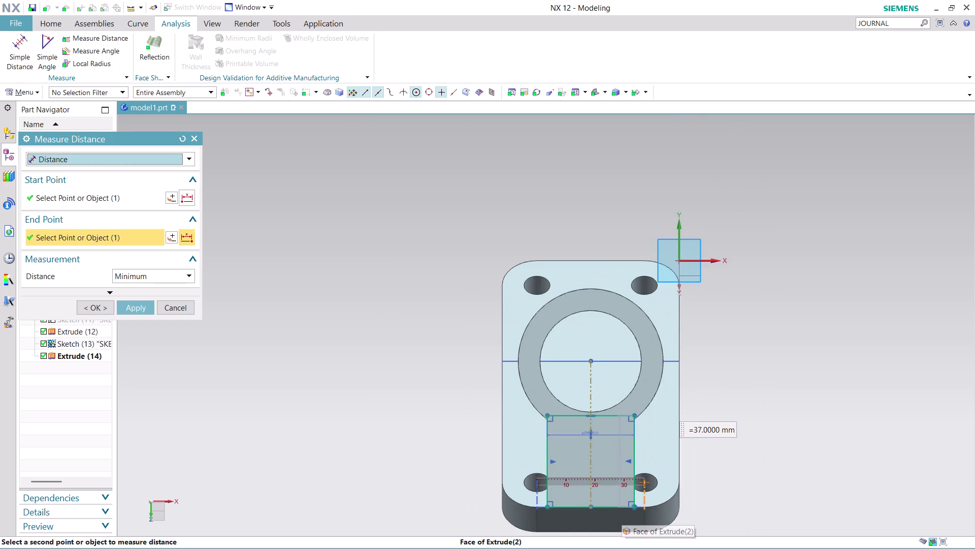
scroll(up, 3)
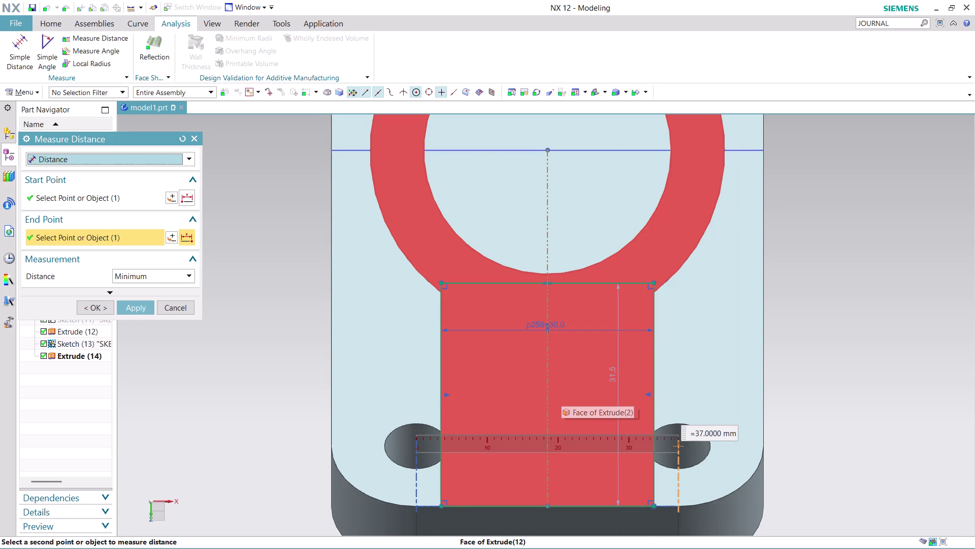
key(Escape)
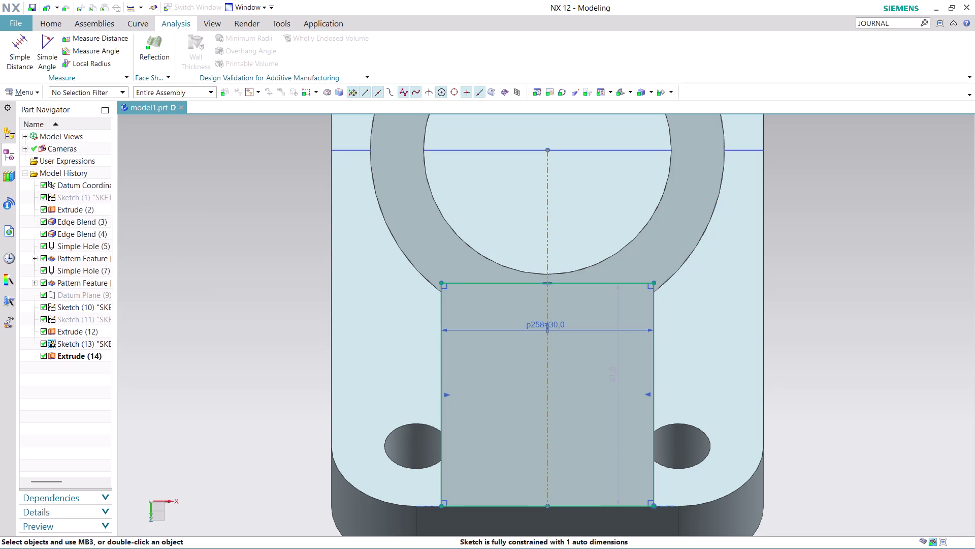